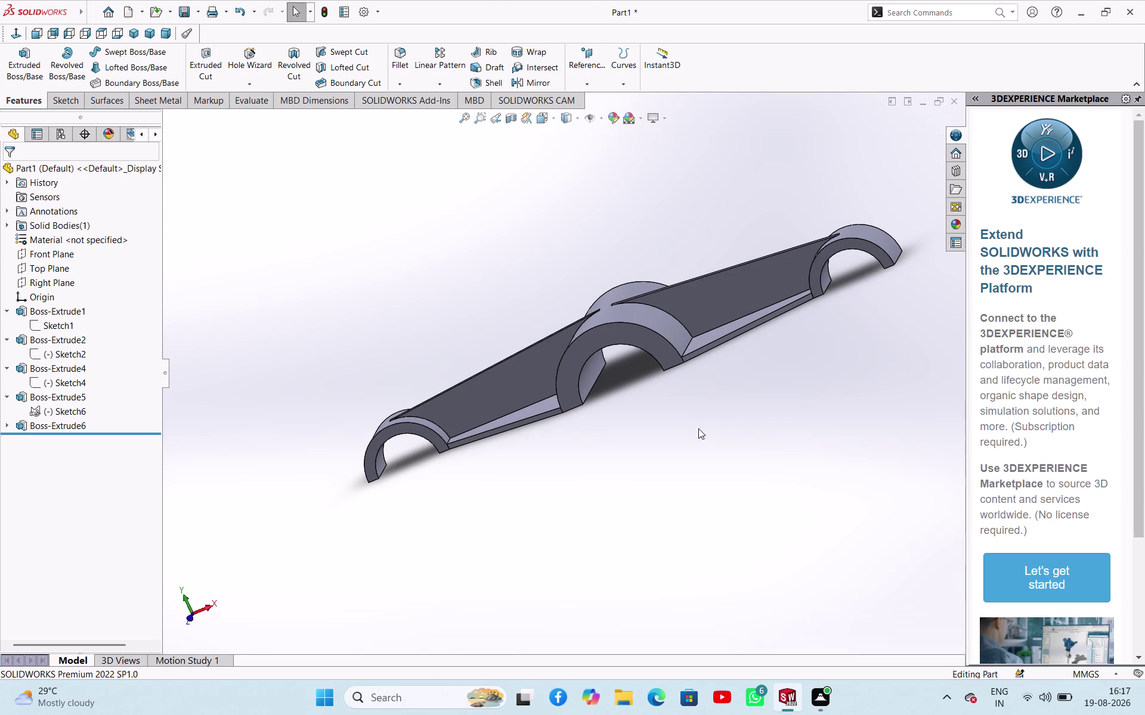
Orbit and zoom to inspect the arched-hub rod model, then bring up Save As.
scroll(down, 3)
scroll(up, 3)
middle_drag(710, 393, 739, 400)
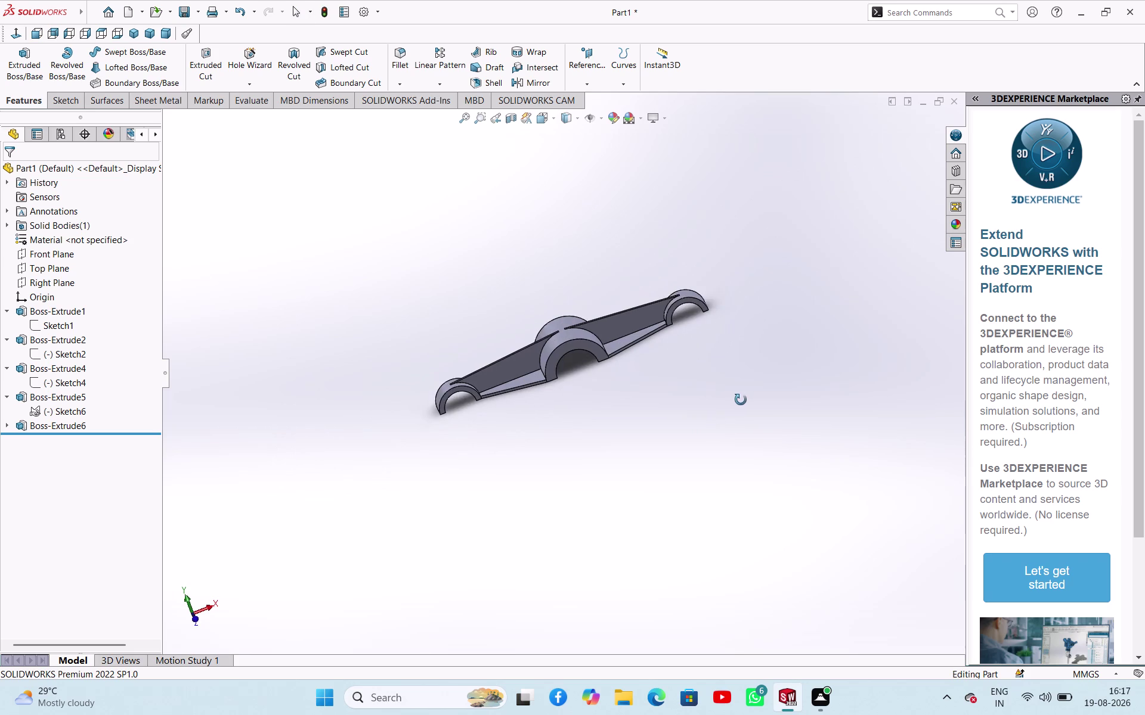
middle_drag(739, 400, 744, 434)
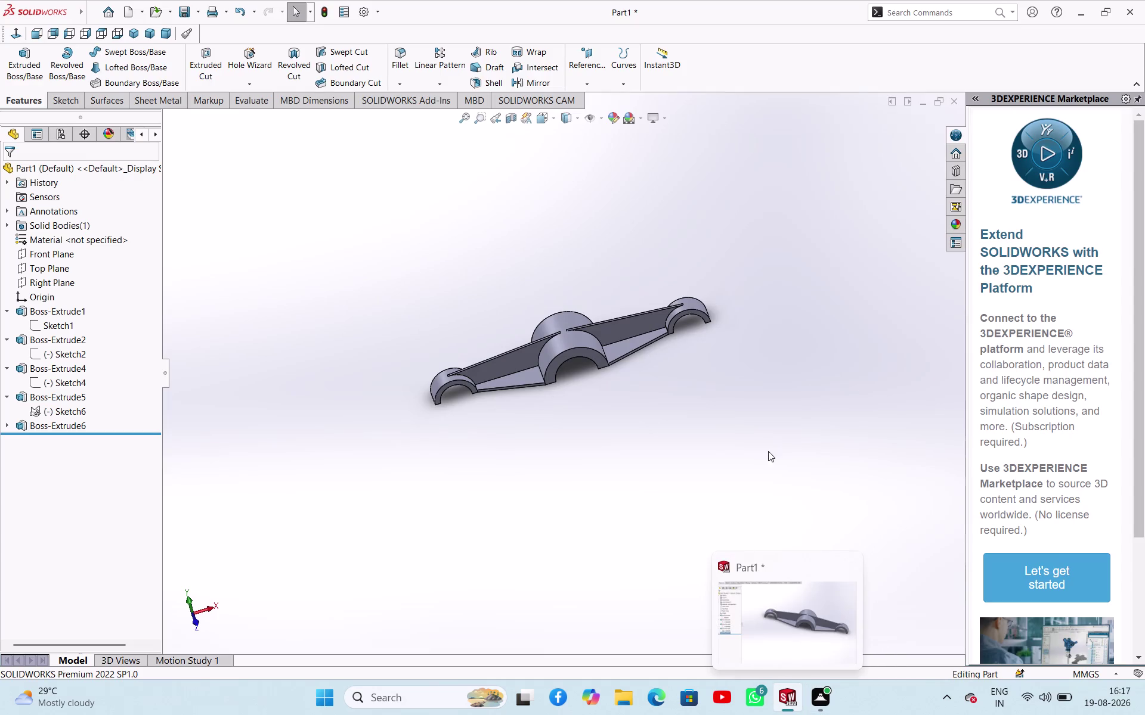
key(ctrl+s)
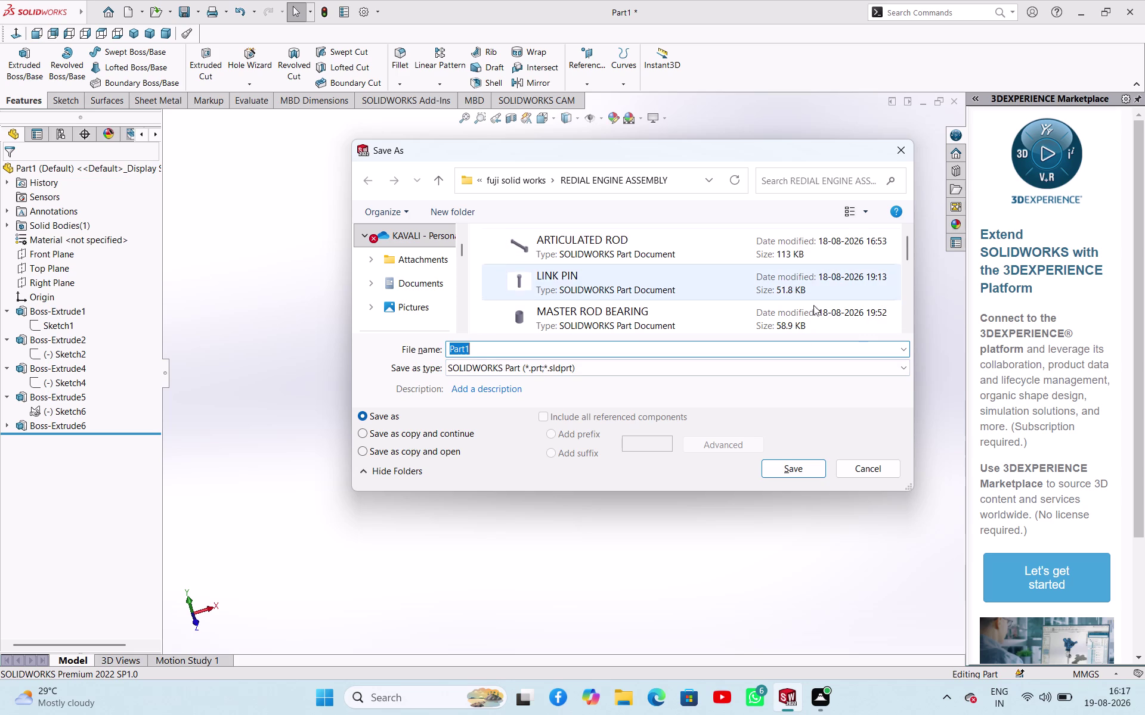
Navigate to the 19-08 folder under fuji solid works.
click(440, 183)
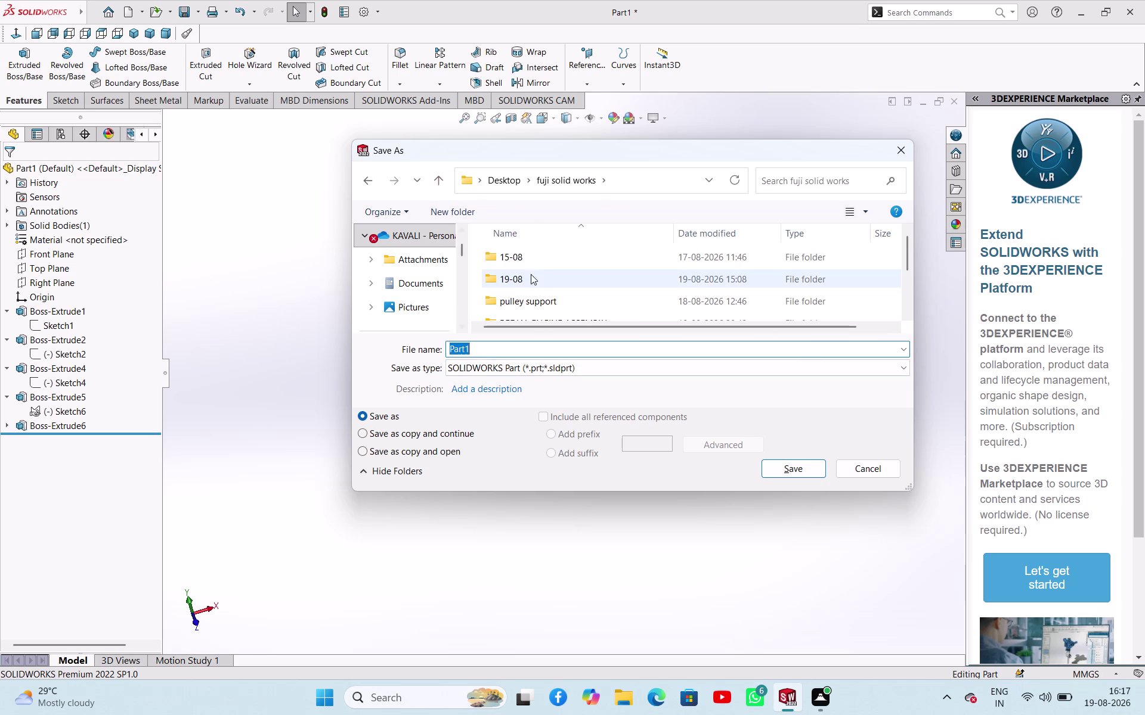
scroll(down, 3)
scroll(up, 3)
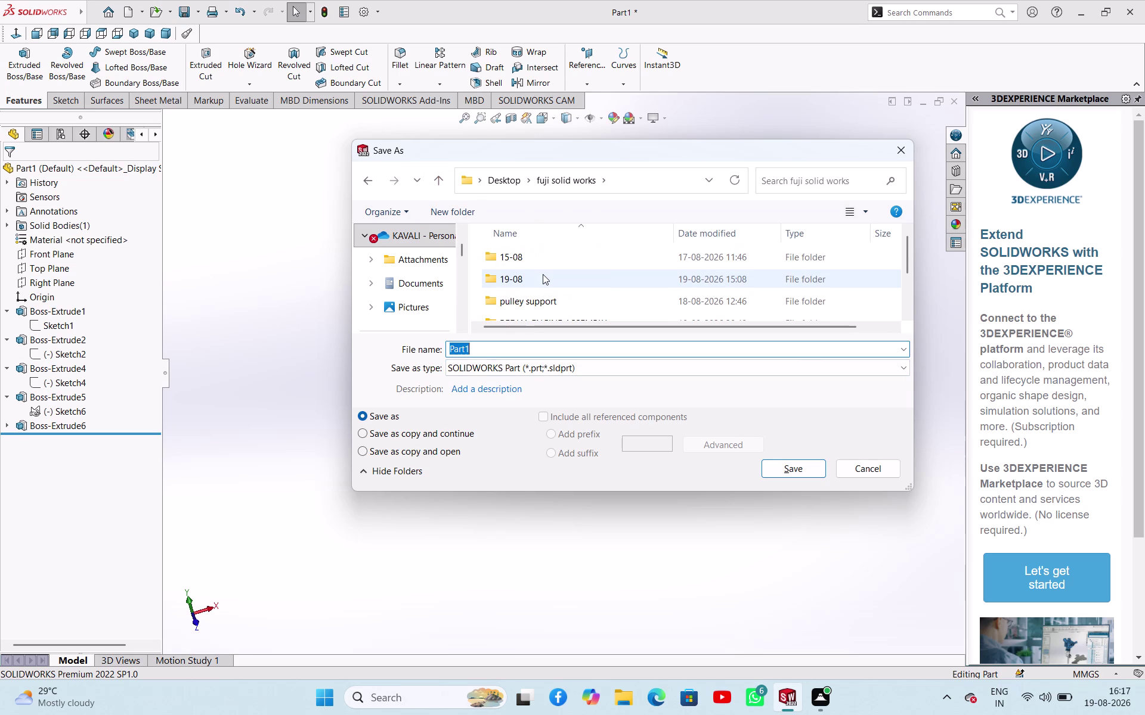
double_click(543, 274)
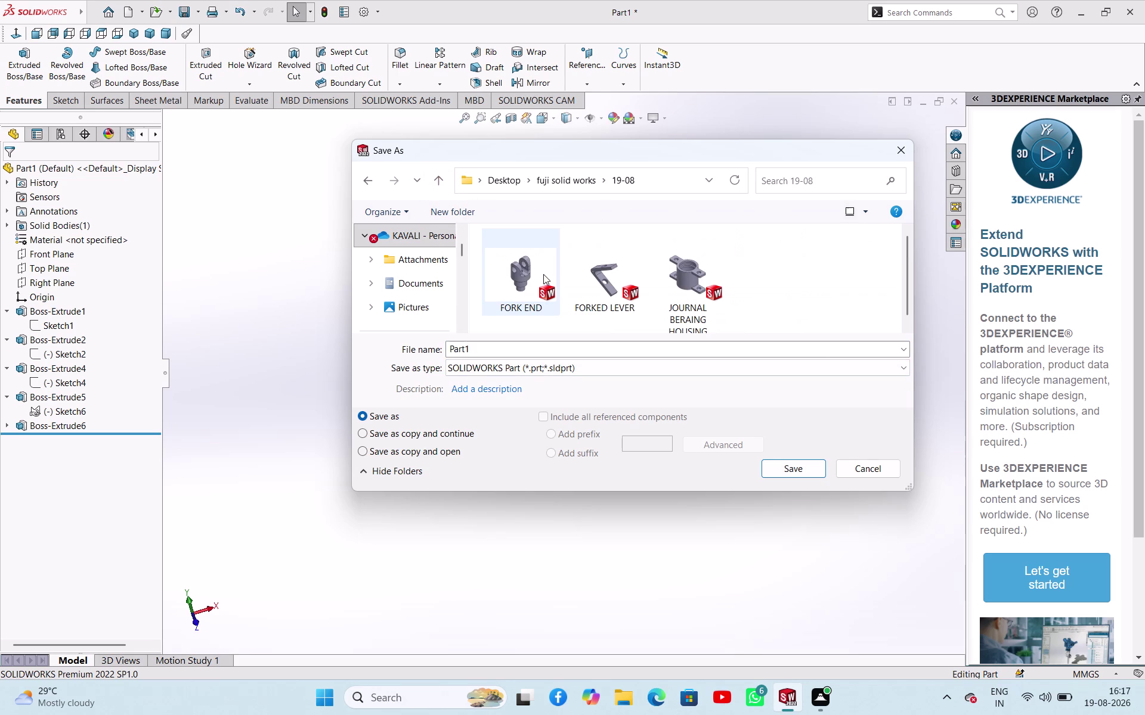
scroll(down, 3)
scroll(up, 3)
scroll(down, 3)
scroll(up, 3)
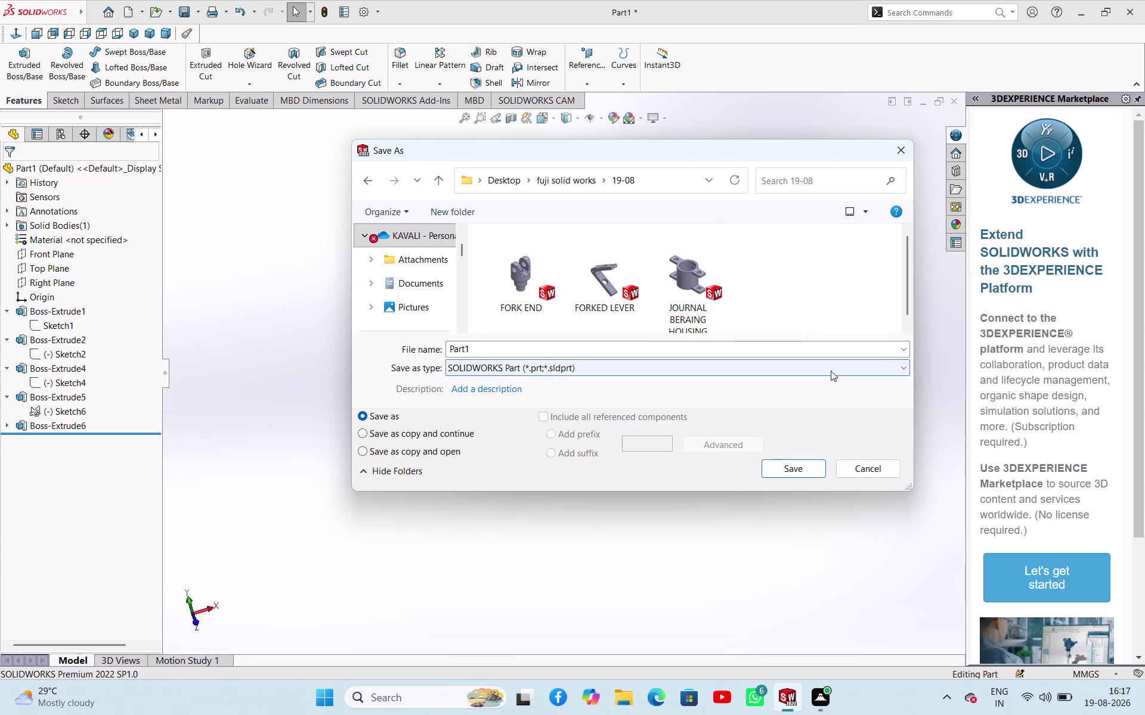
click(831, 371)
click(938, 378)
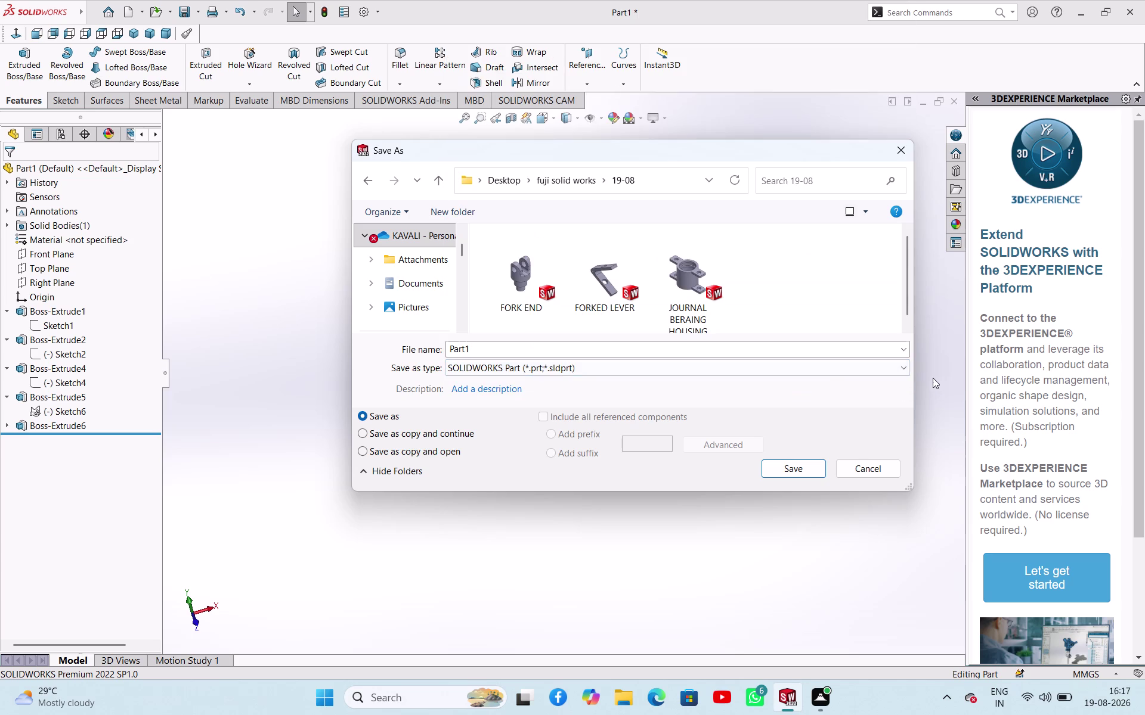
Save the part with the file name 'connecting rod'.
double_click(657, 351)
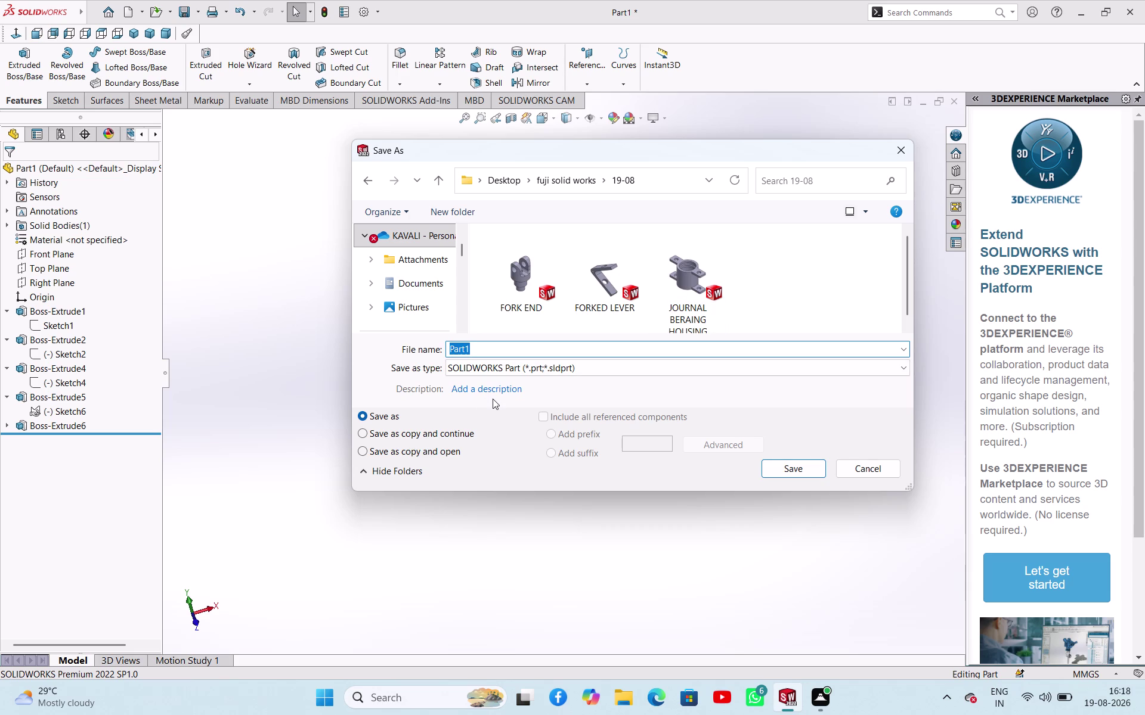
text(conn)
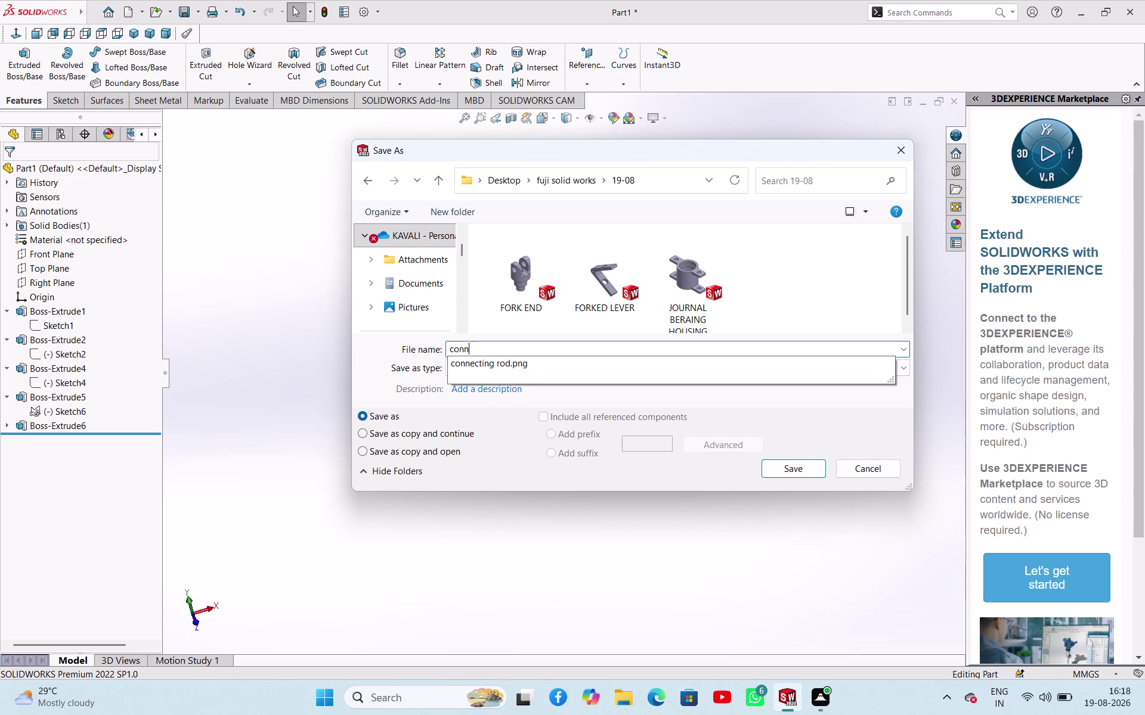
text(ecti)
text(ng ro)
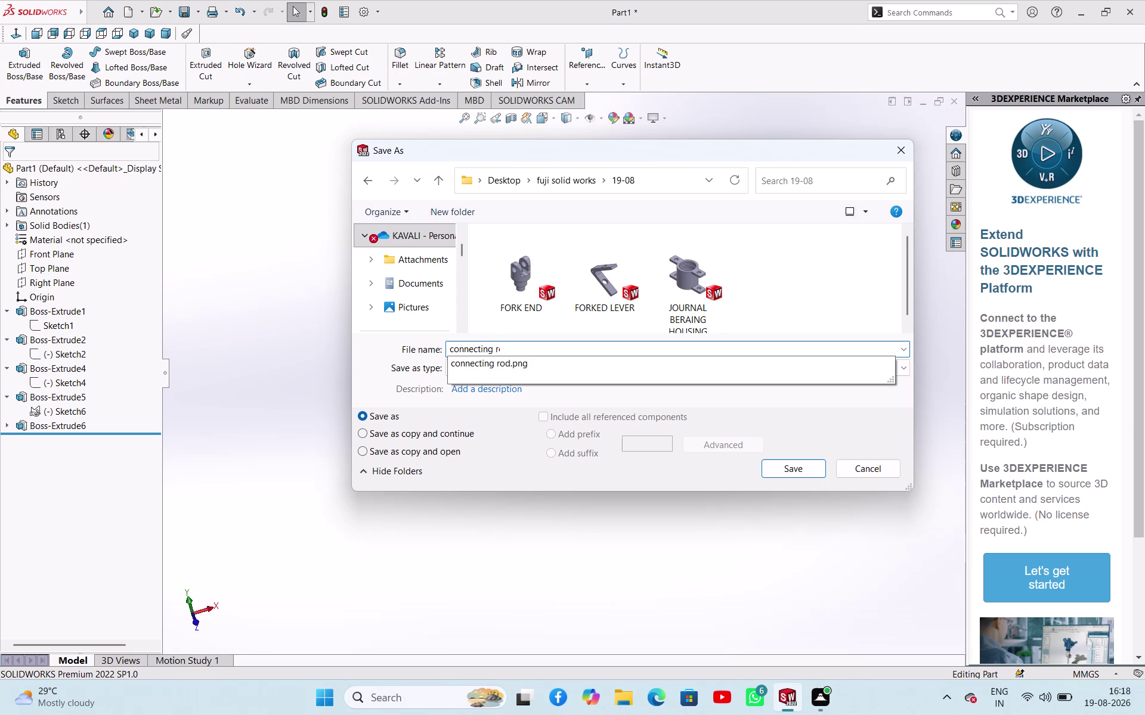
text(d)
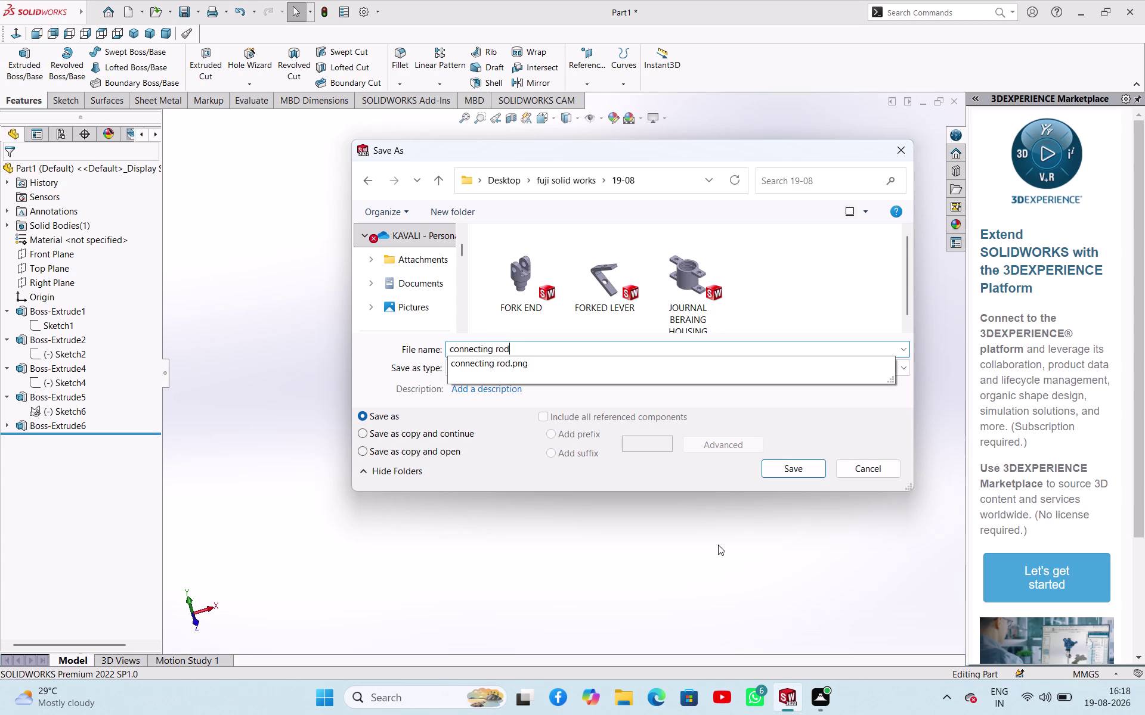
click(792, 463)
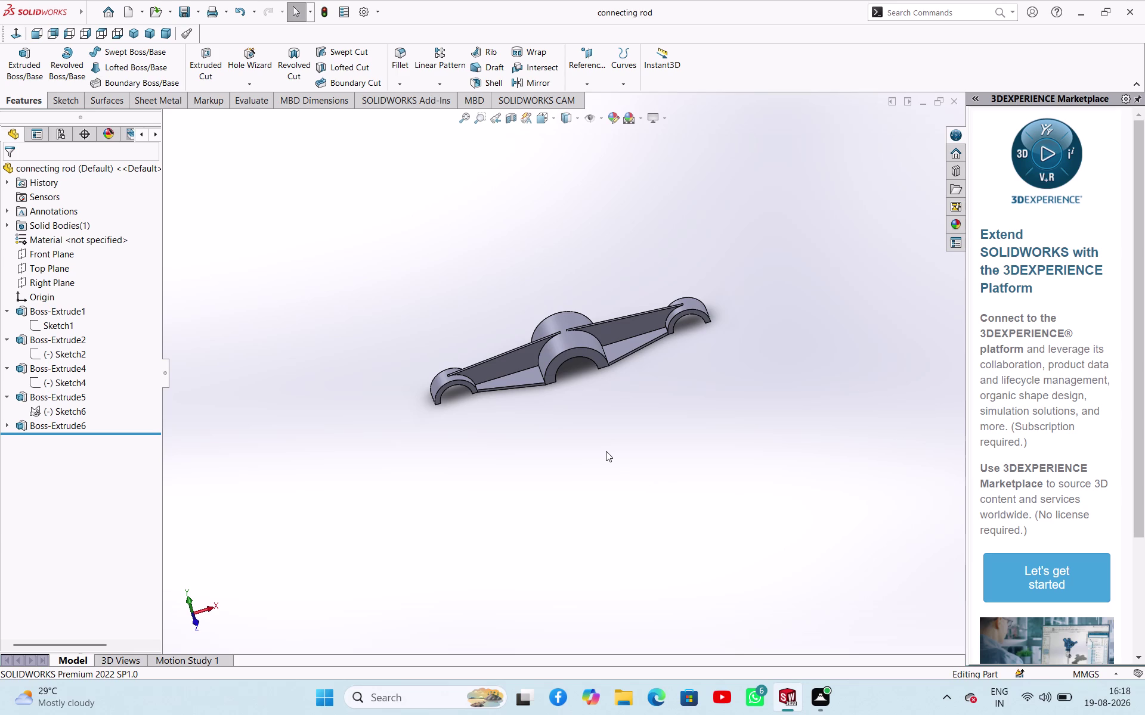
Create a new Drawing document (Draw1) from the New SOLIDWORKS Document dialog.
key(ctrl+s)
key(ctrl+n)
click(588, 306)
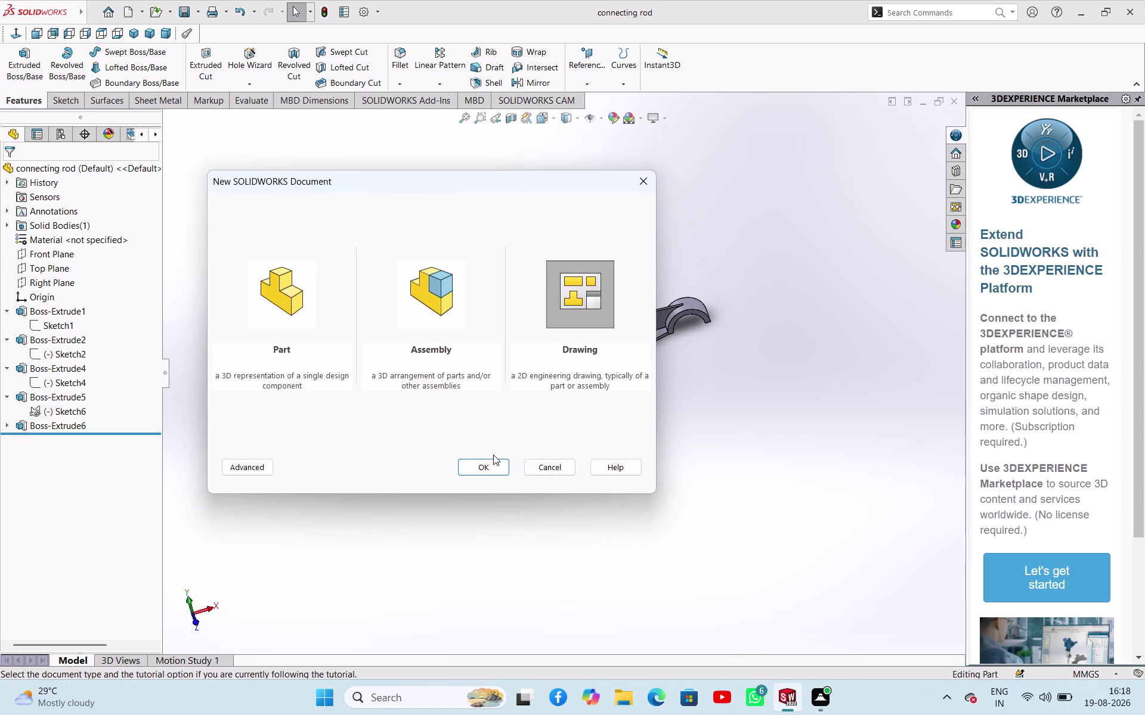
click(486, 469)
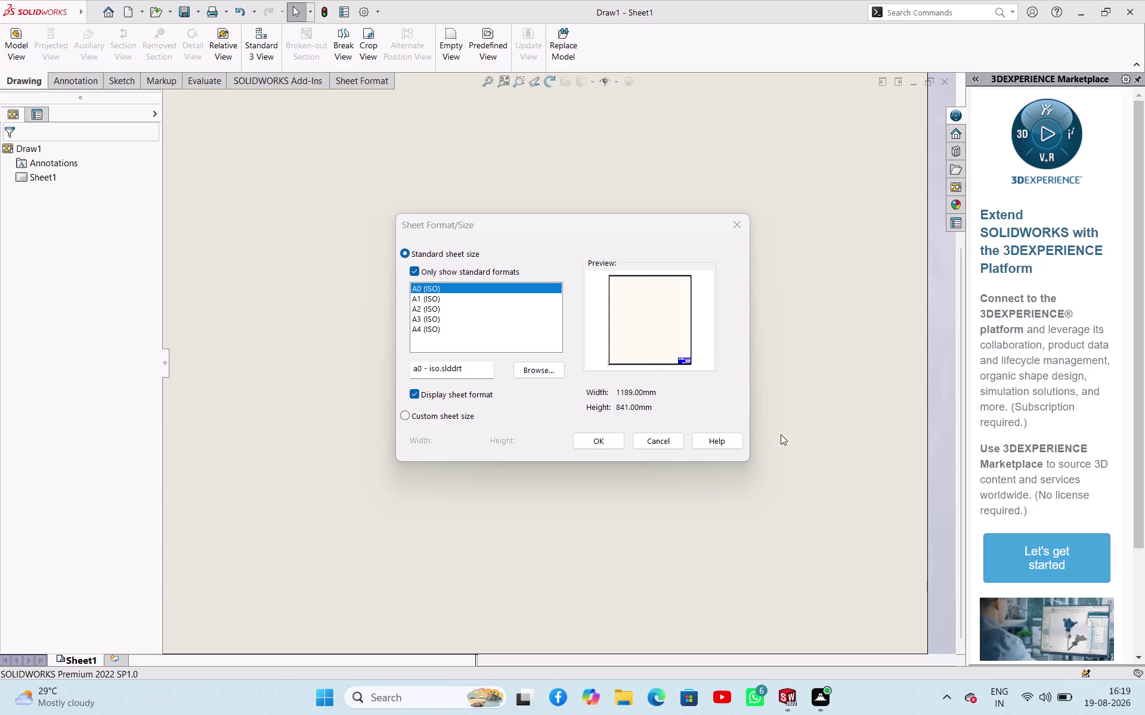
Give Draw1 an A3 (ISO) sheet and browse for the model view part.
click(486, 318)
click(591, 438)
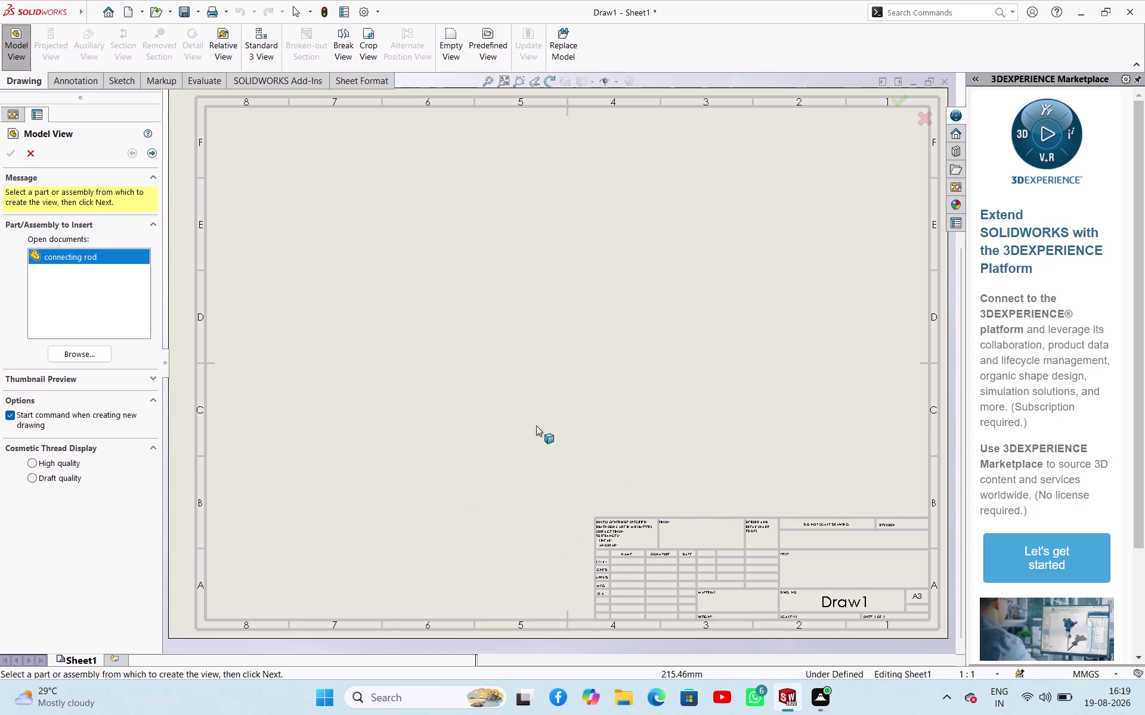
click(84, 356)
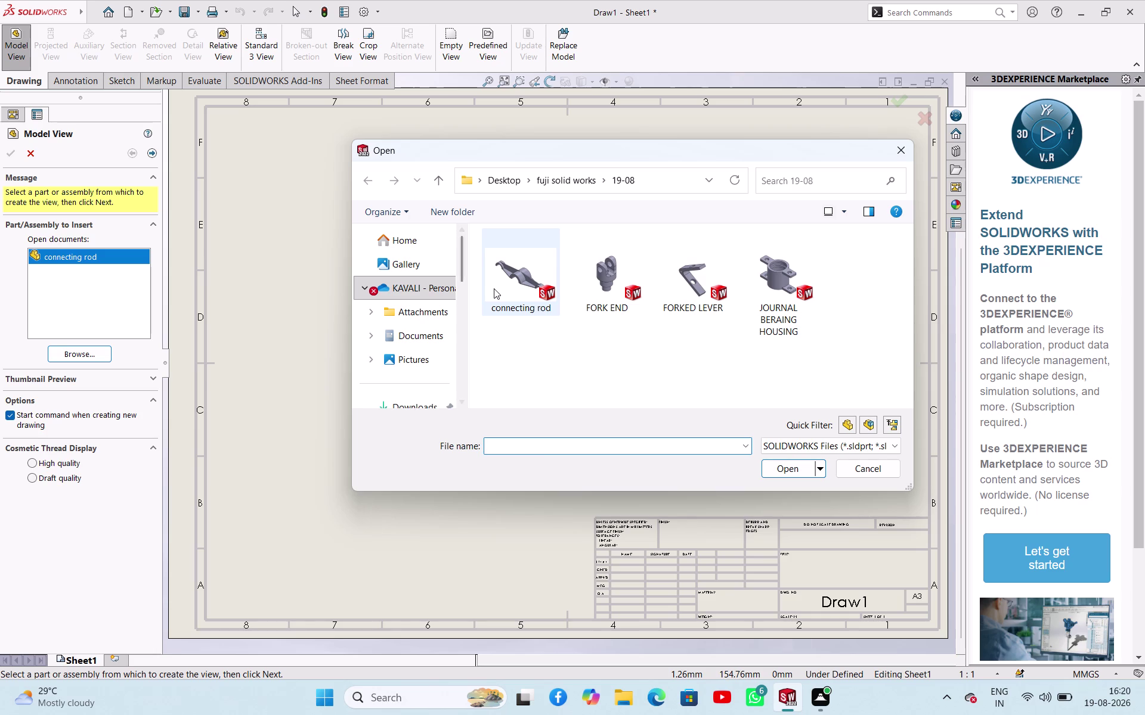
Load the connecting rod part for the model view with Isometric orientation.
click(494, 288)
click(790, 468)
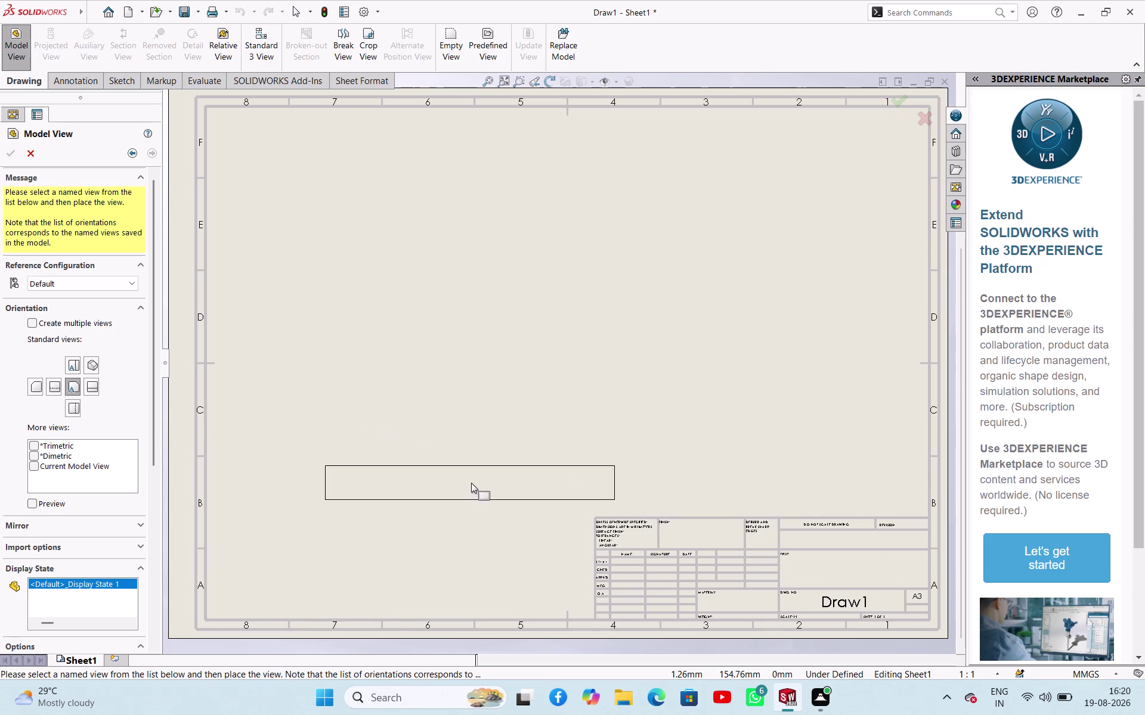
click(87, 364)
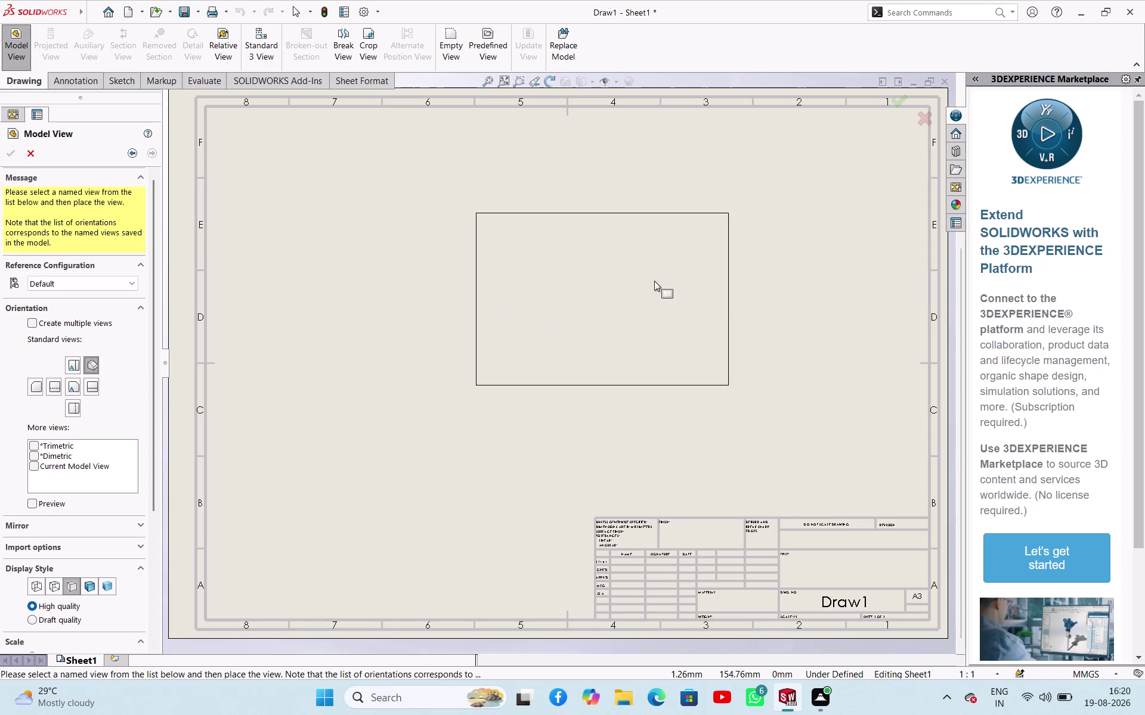
Drop the isometric view in the sheet's upper right and list custom scale ratios.
click(776, 243)
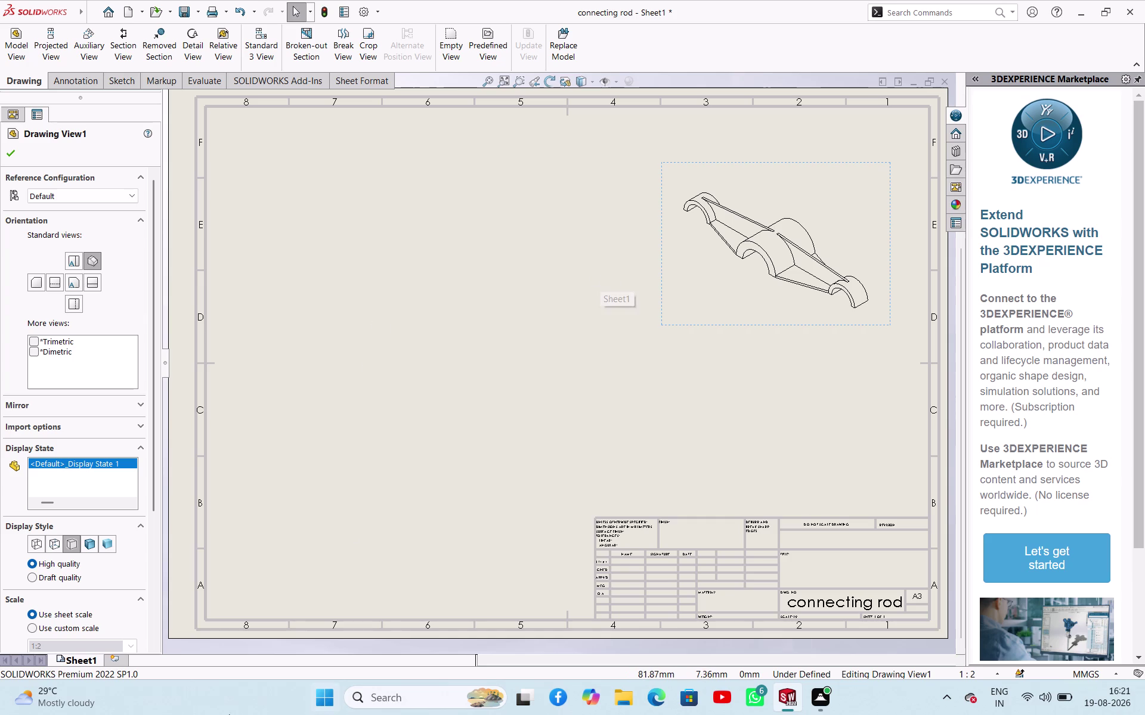
click(82, 624)
click(132, 644)
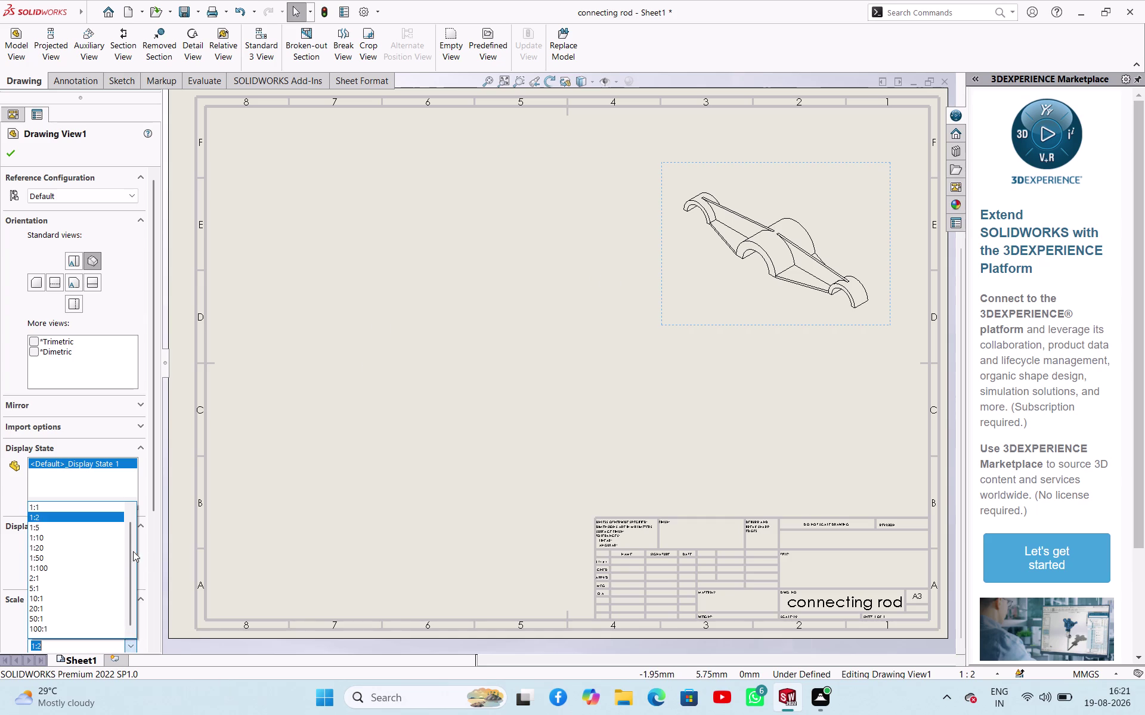
Set the isometric view to a 1:1 scale and reposition the enlarged view.
click(84, 503)
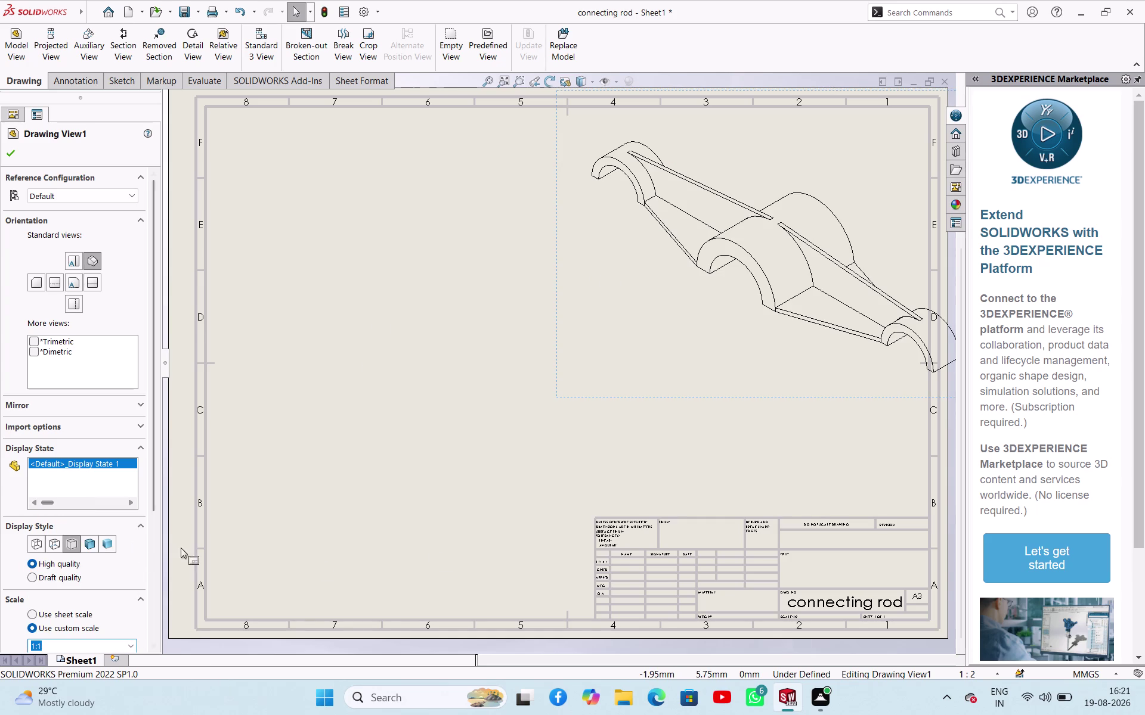
drag(553, 396, 541, 395)
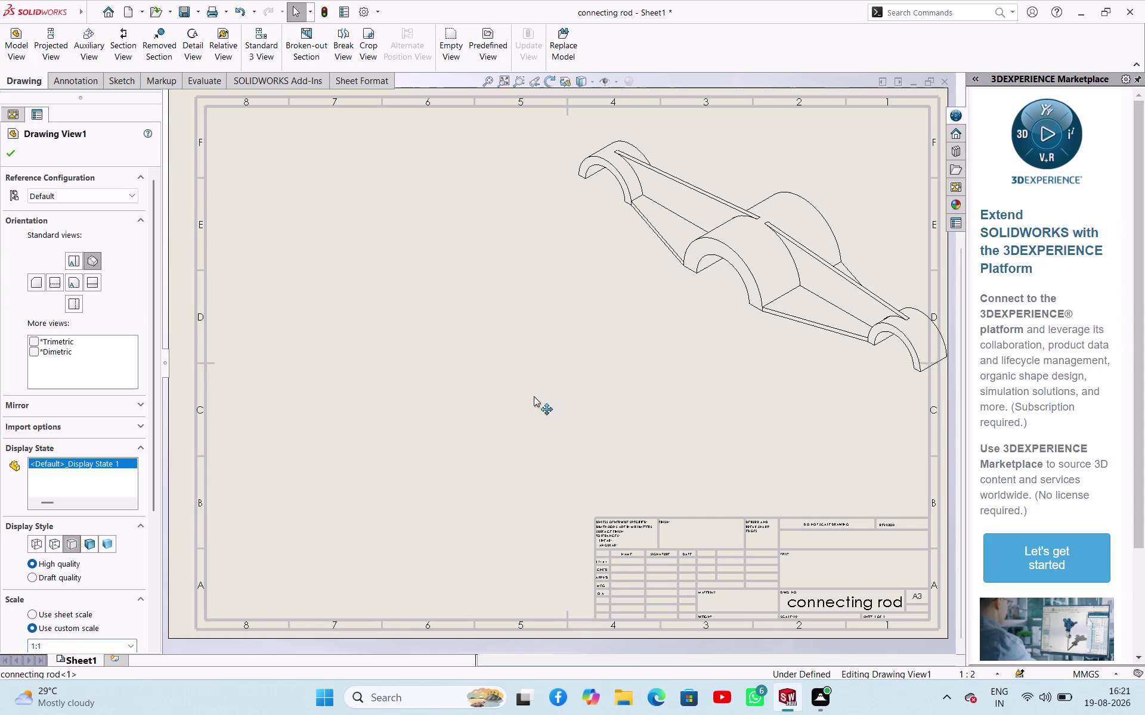
drag(542, 395, 496, 381)
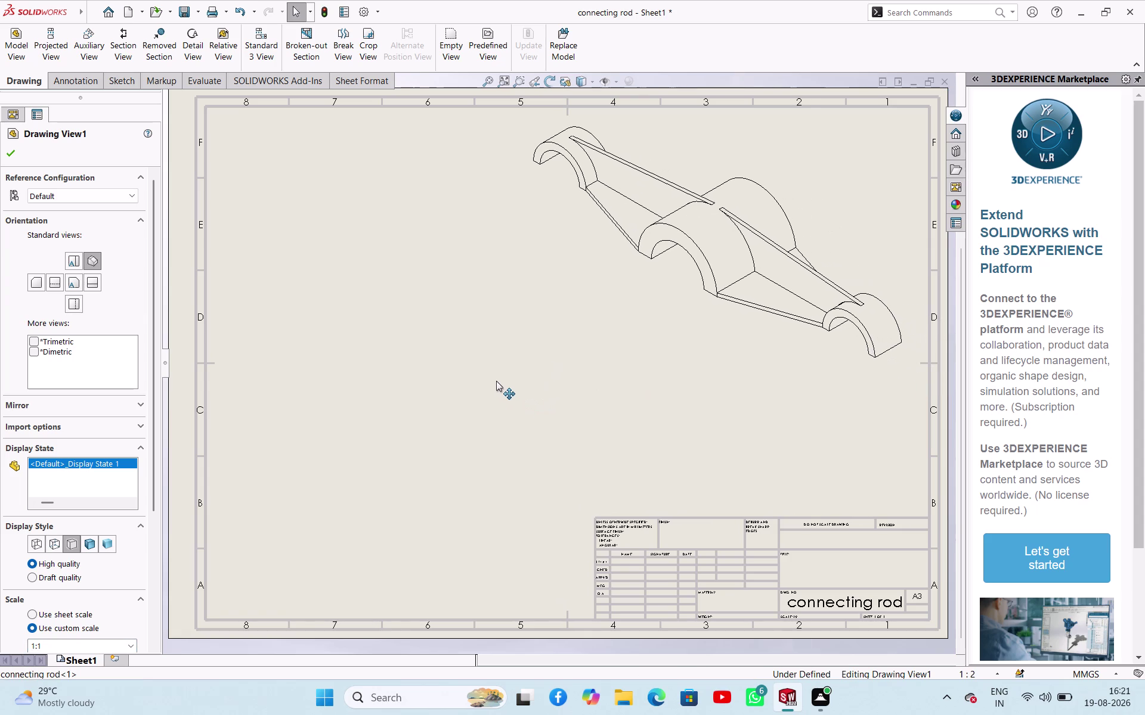
drag(496, 381, 497, 381)
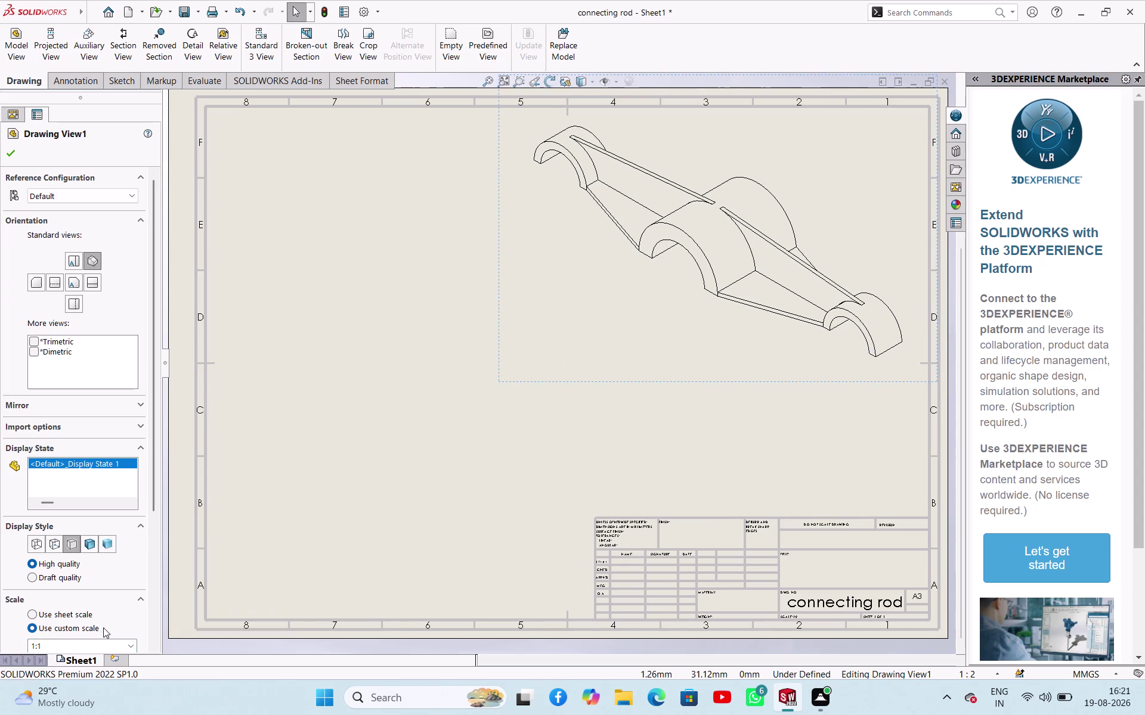
Give the isometric view the 1:2 sheet scale and shading, placed upper right.
click(88, 611)
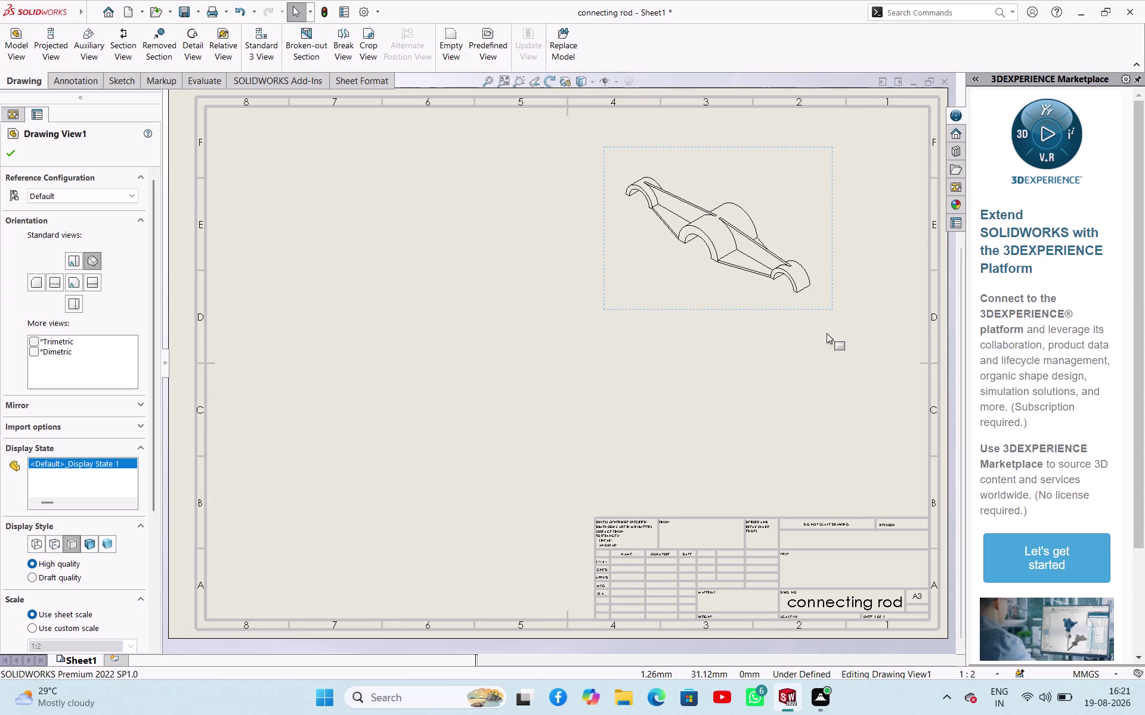
drag(827, 310, 872, 328)
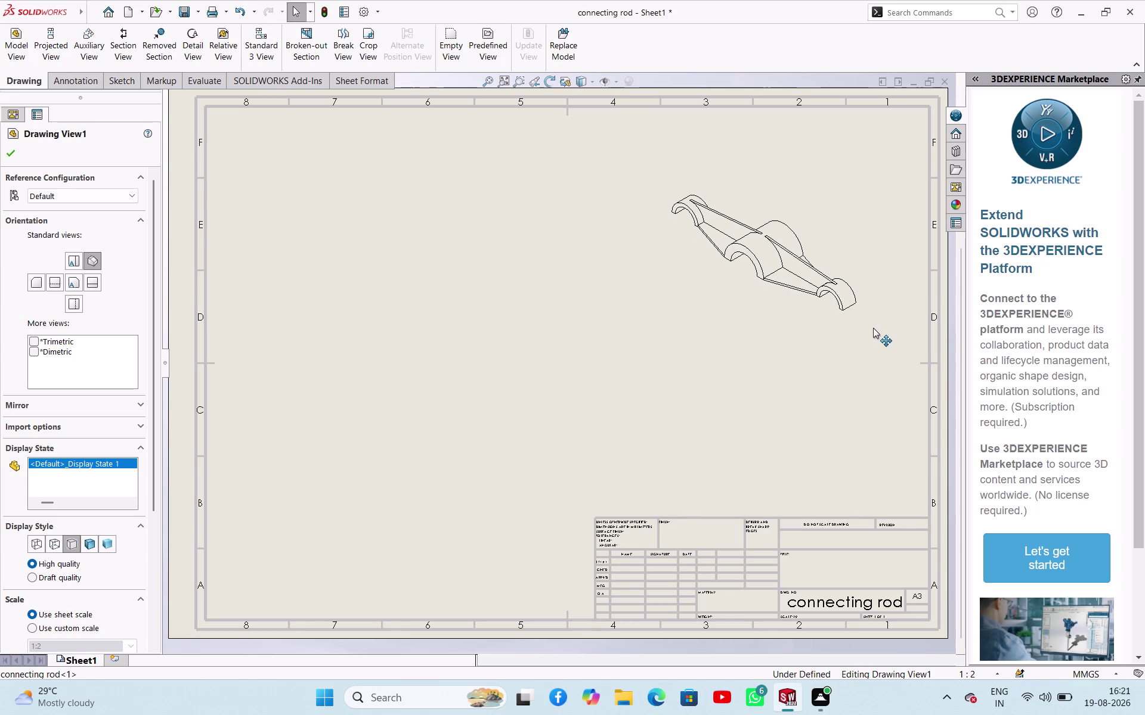
drag(872, 328, 885, 326)
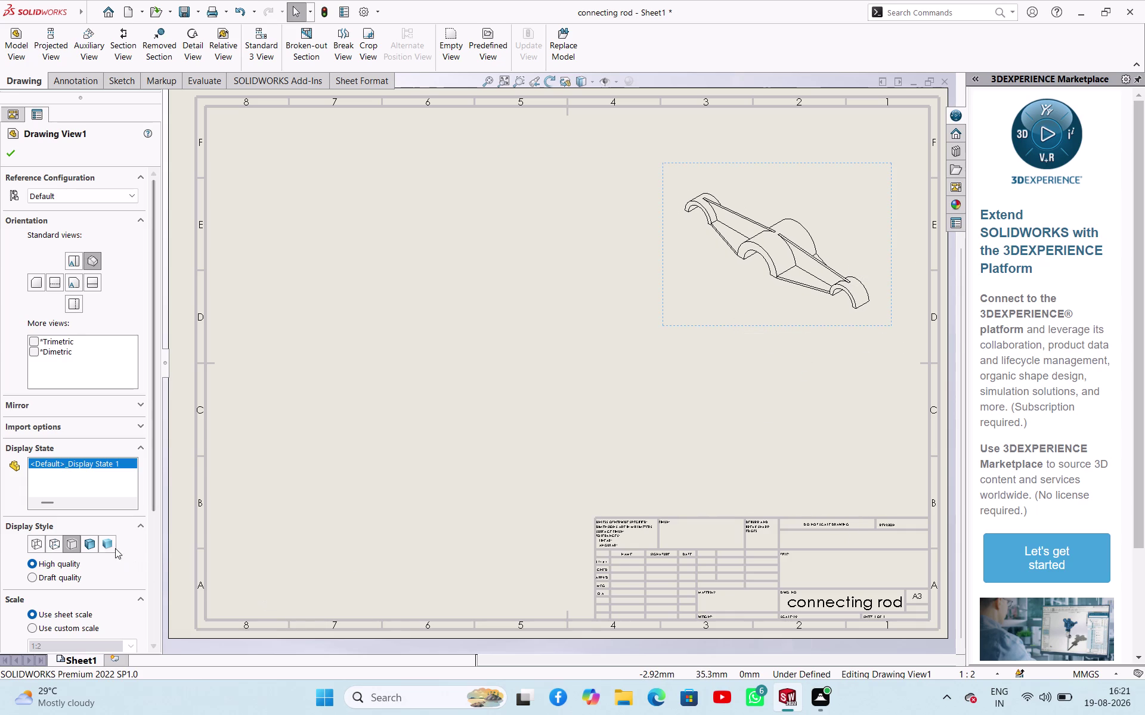
click(88, 540)
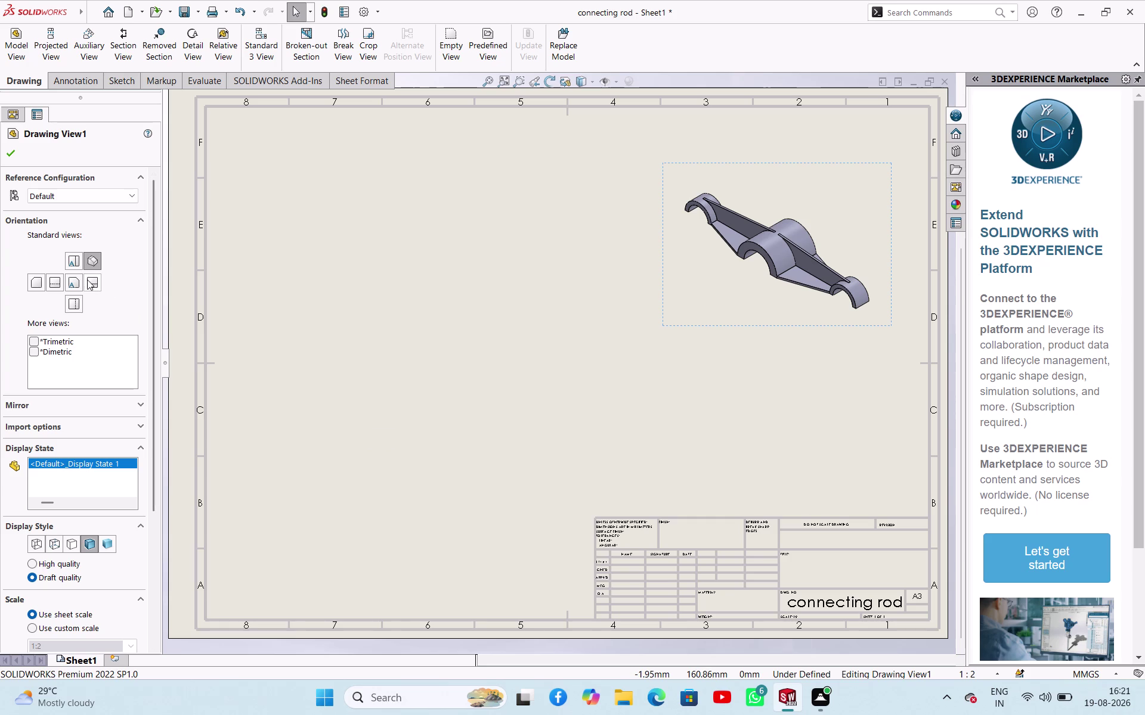
click(14, 155)
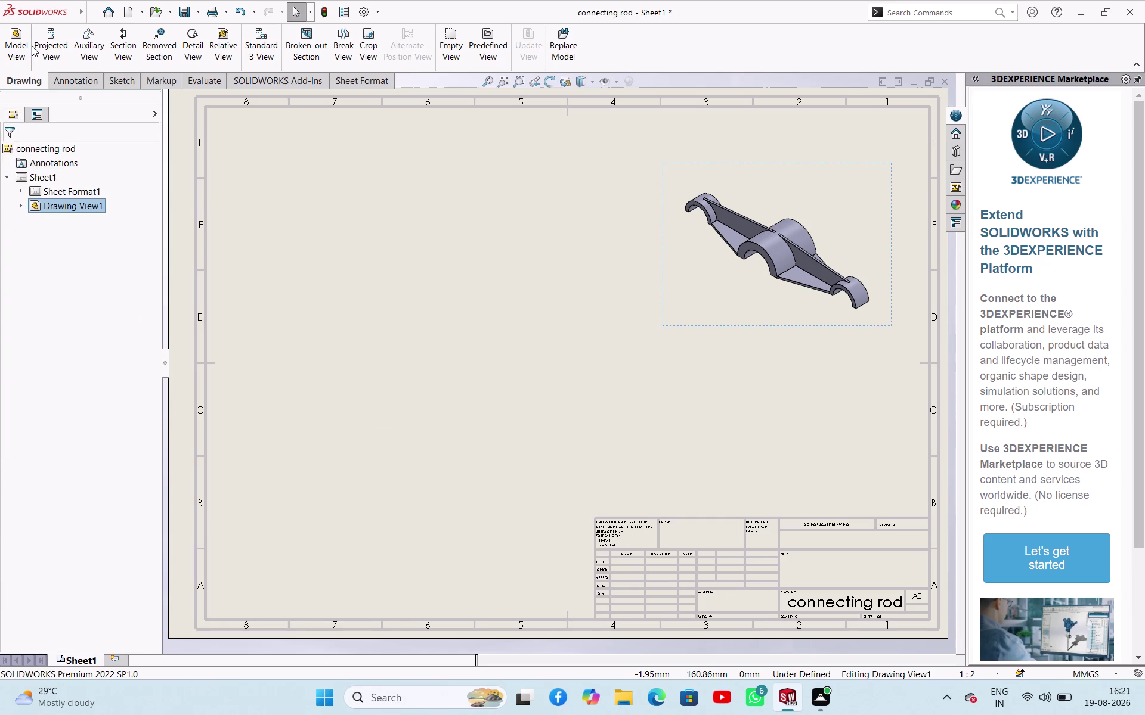
click(21, 44)
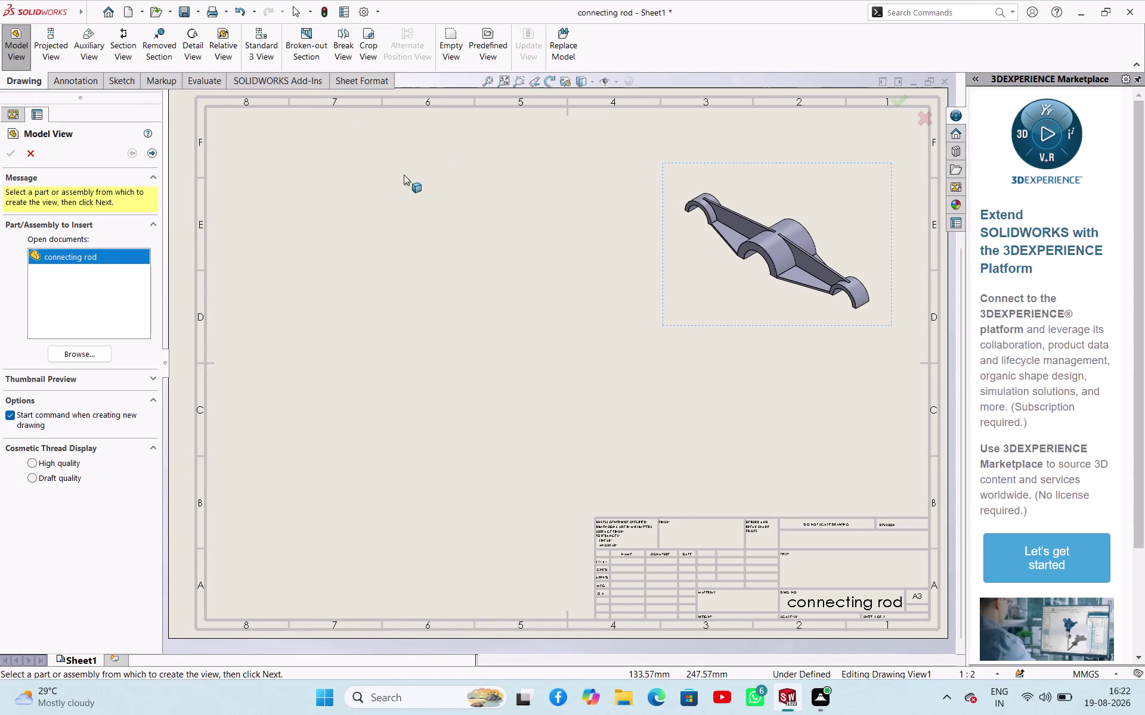
Load connecting rod for a new model view with Front orientation.
click(70, 355)
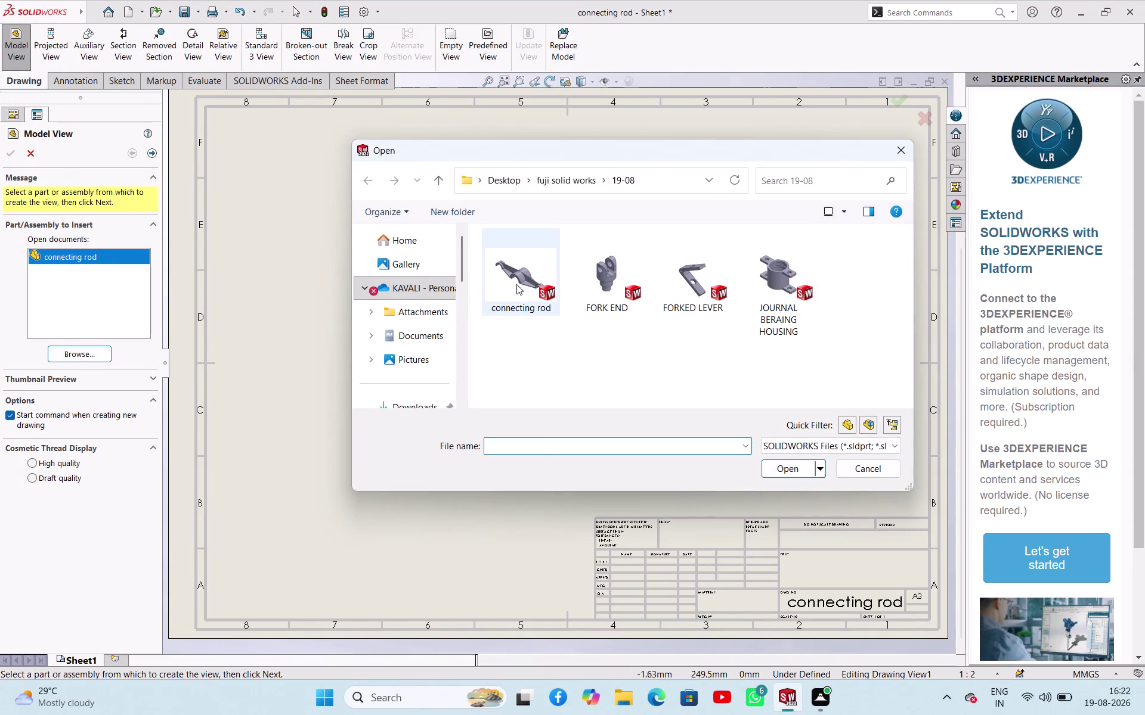
click(516, 284)
click(786, 464)
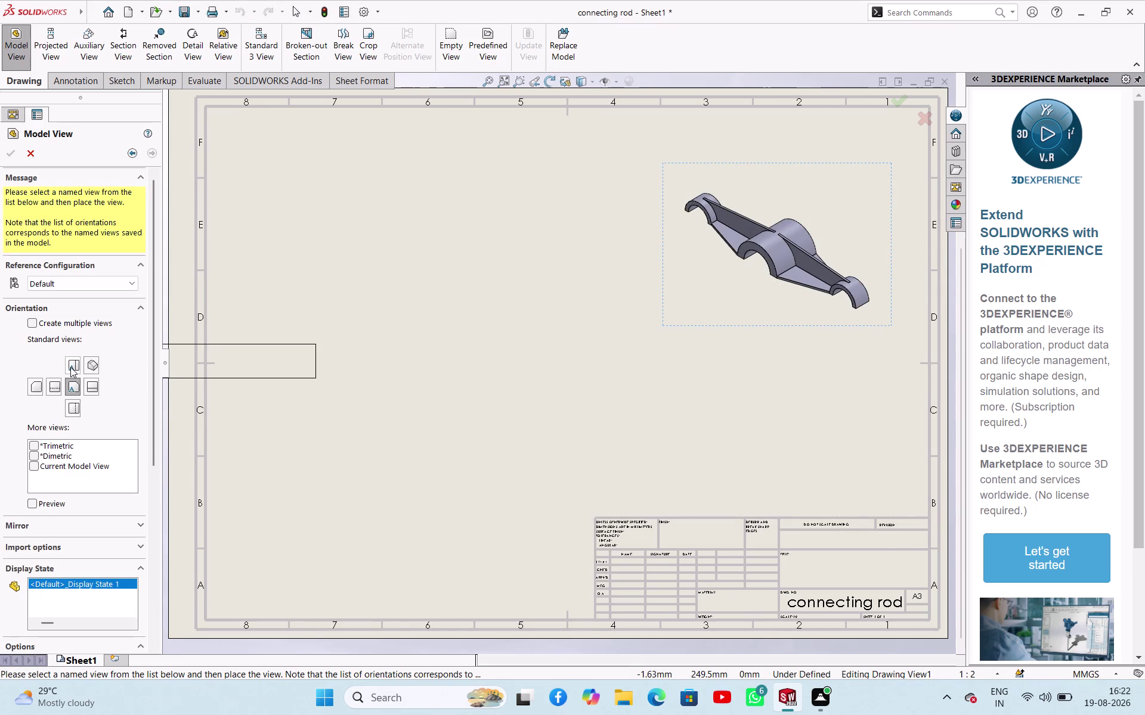
click(69, 390)
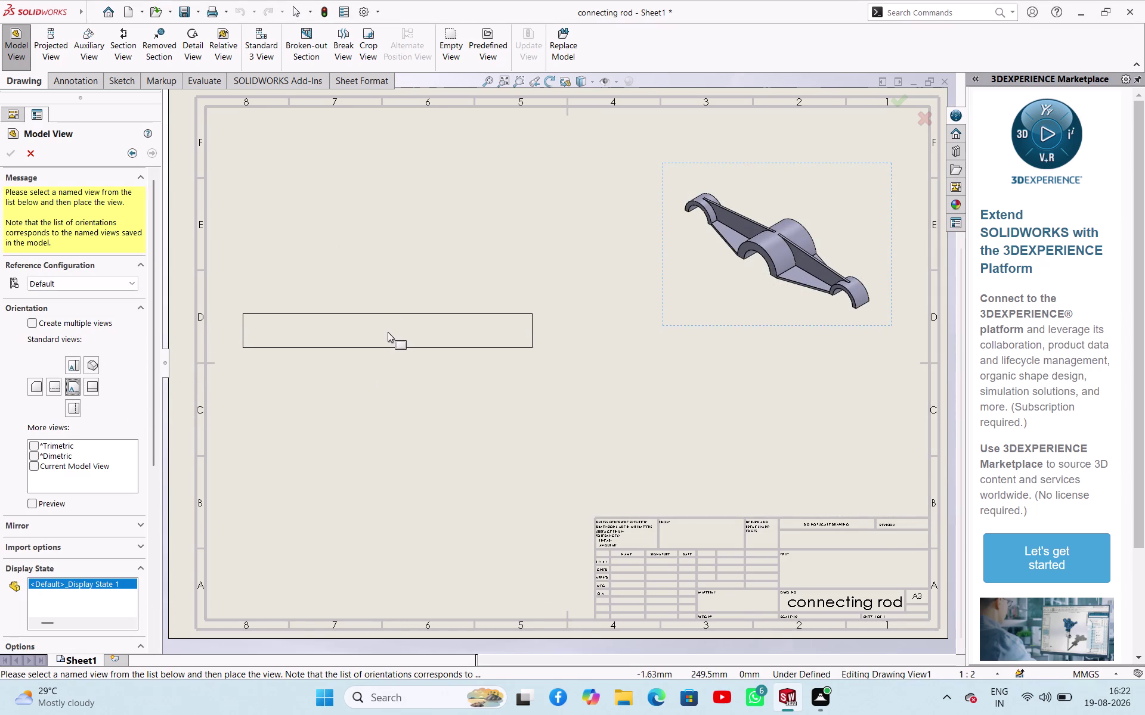
Place the front view at middle left with projected views above and below.
click(394, 341)
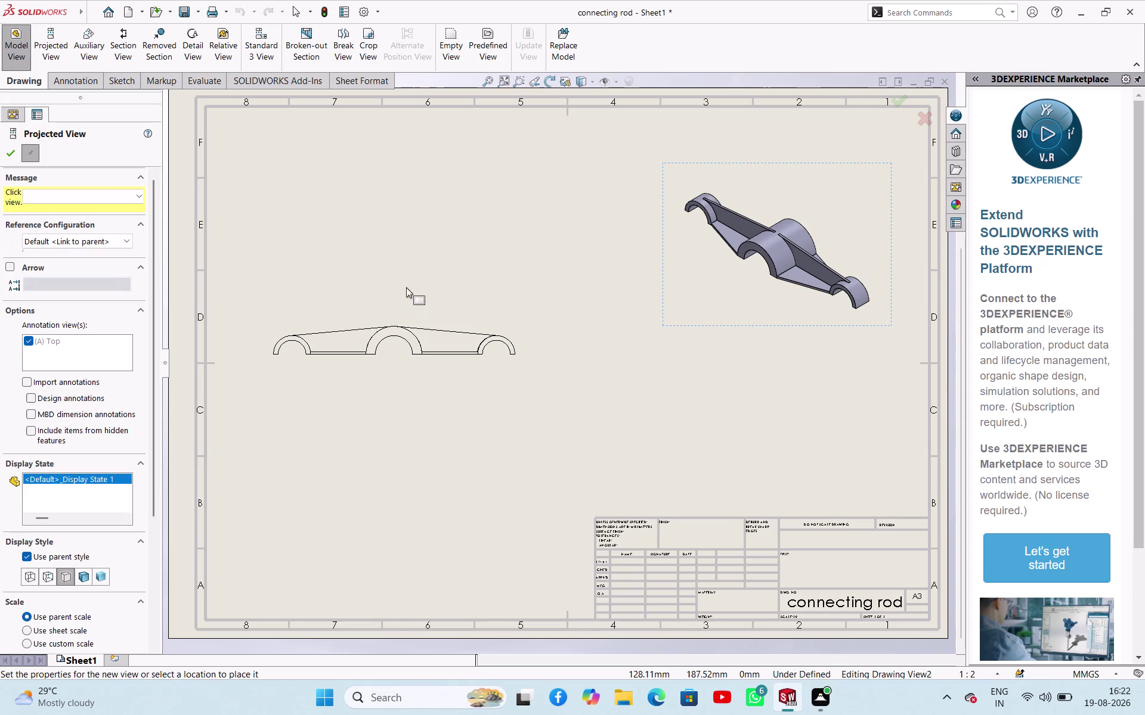
click(396, 193)
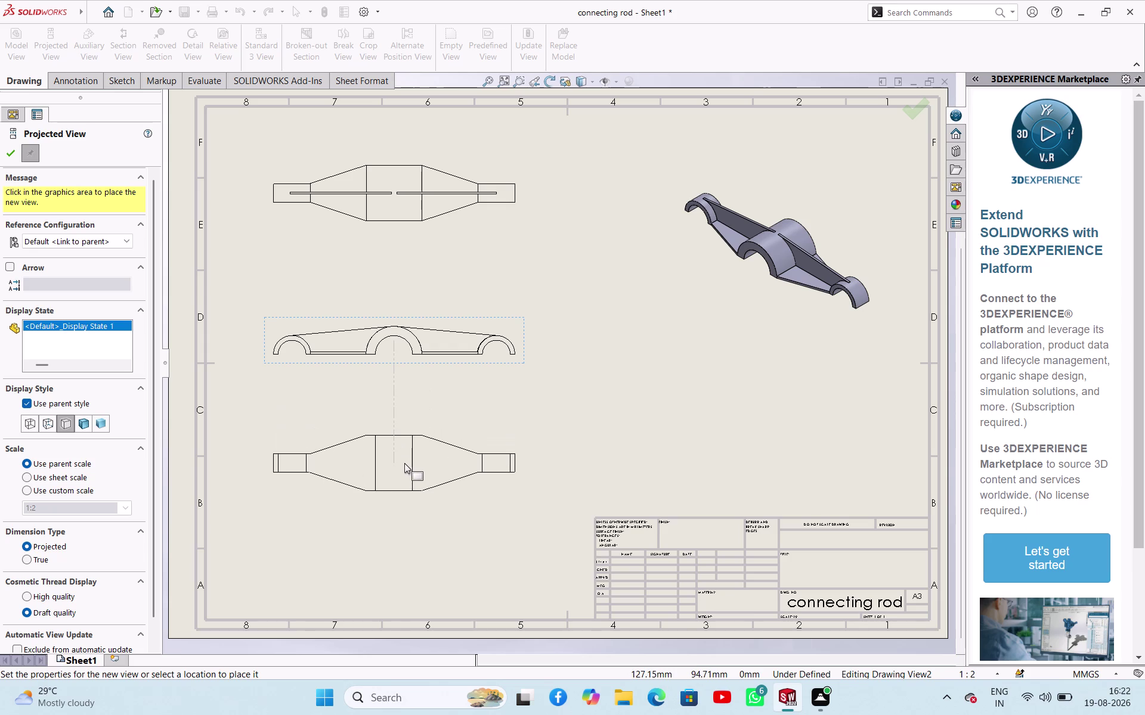
click(401, 465)
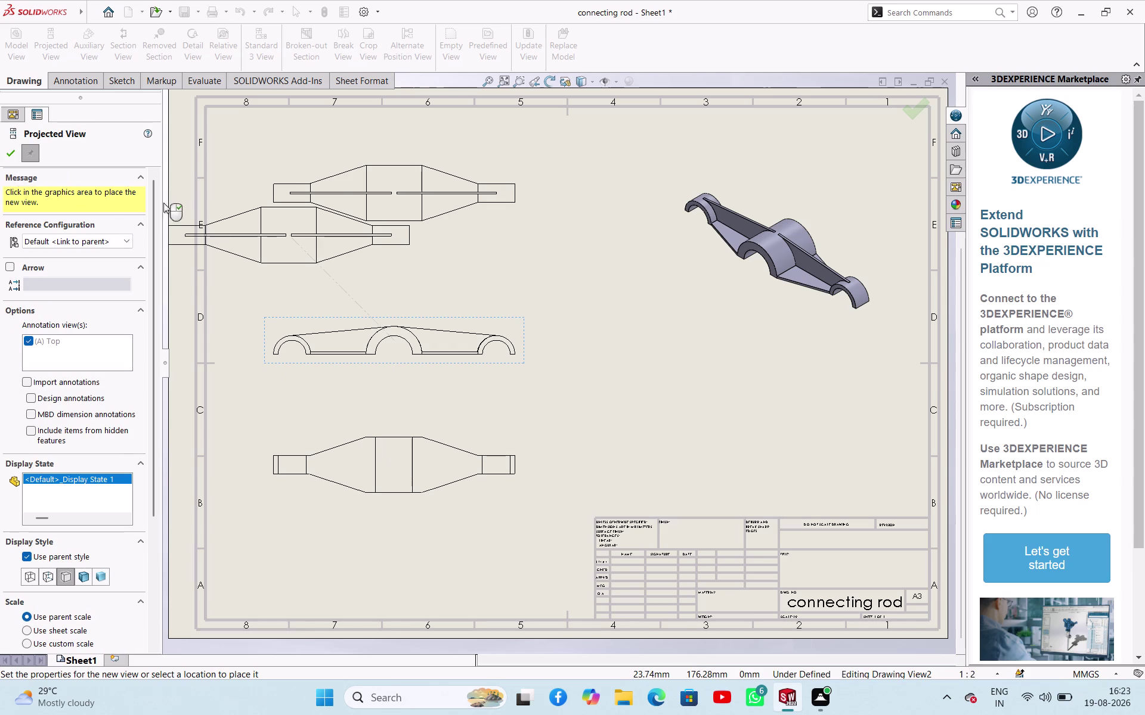
click(10, 149)
click(284, 199)
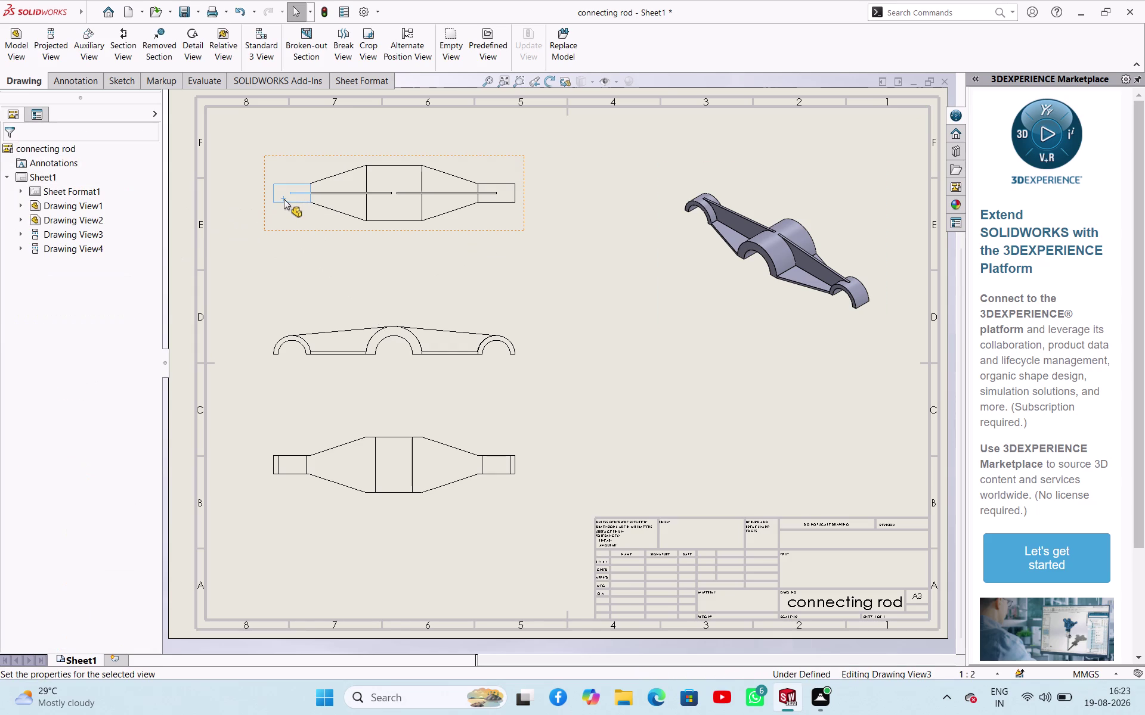
Give the top view the Shaded With Edges display style.
click(82, 537)
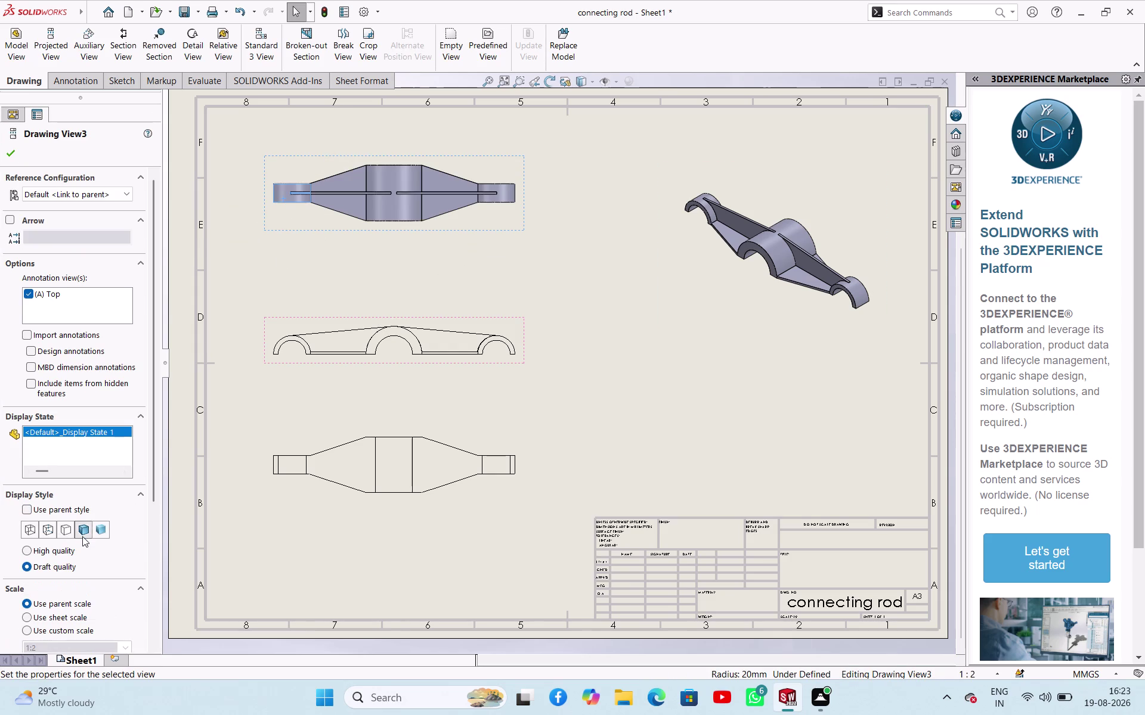
middle_drag(514, 236, 530, 279)
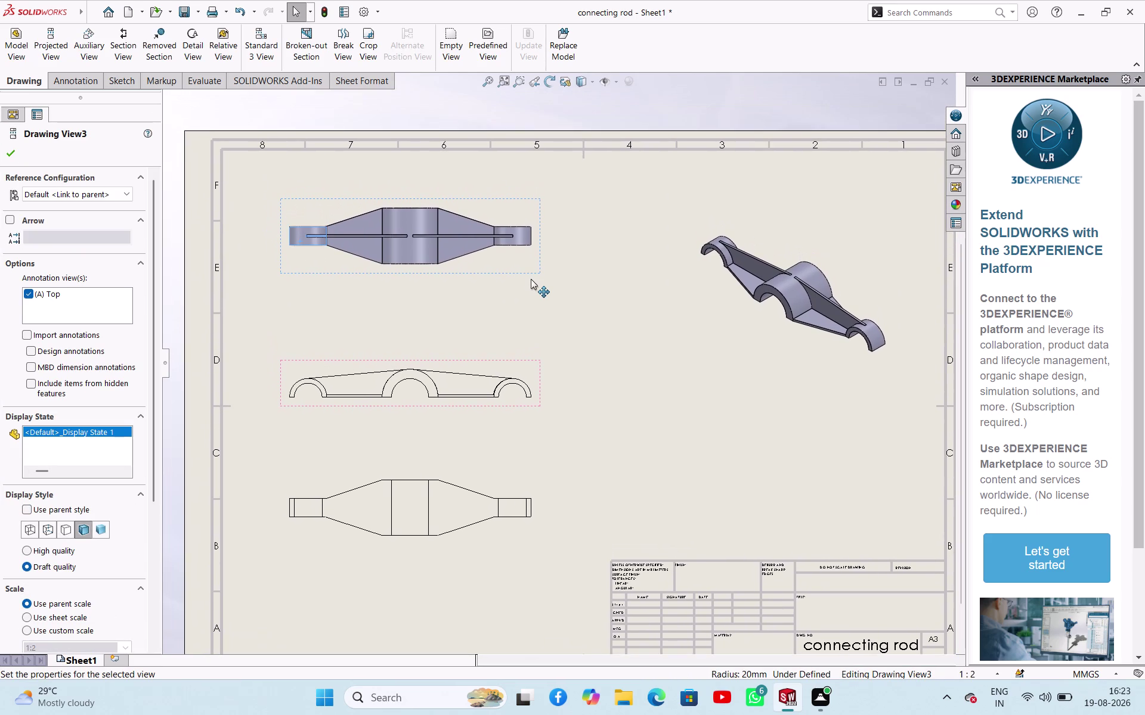
scroll(up, 3)
scroll(down, 3)
Show the bottom view as Hidden Lines Visible, with dashed hidden edges.
click(417, 546)
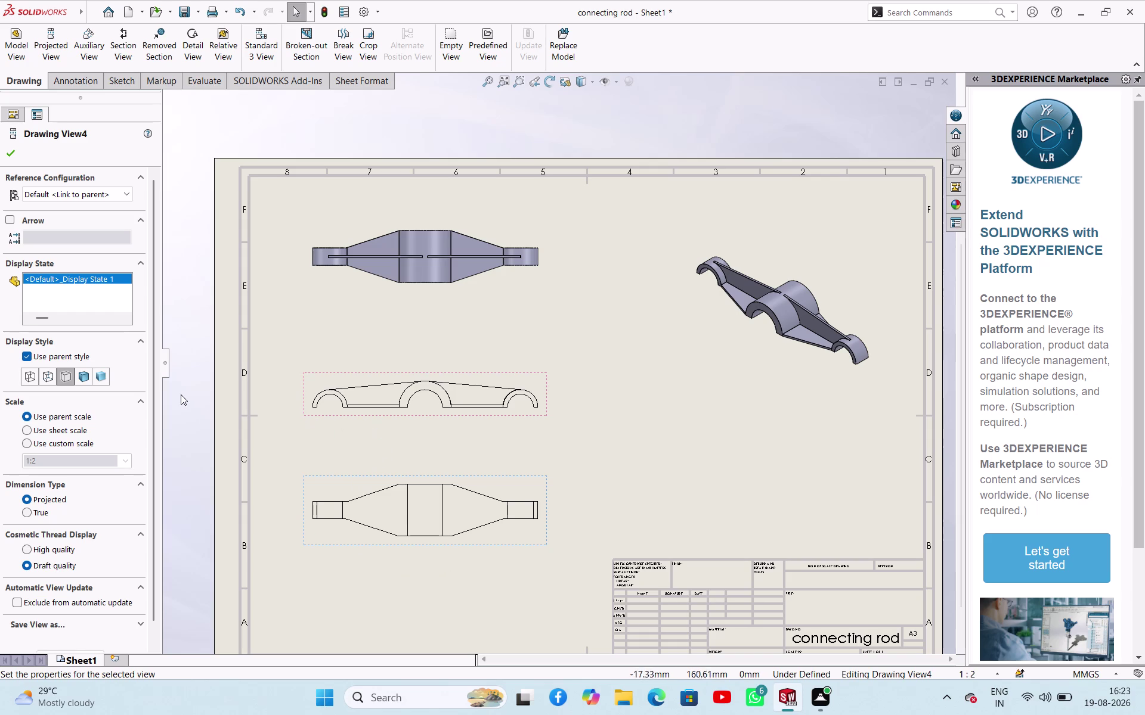
click(86, 377)
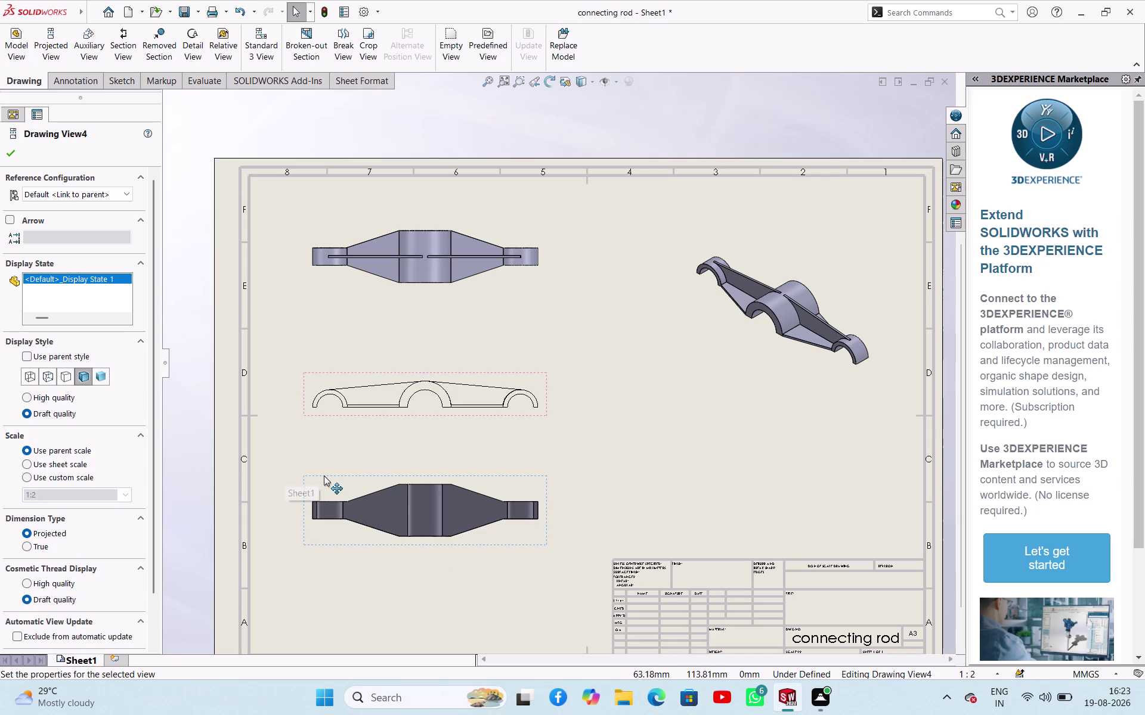
scroll(up, 3)
scroll(down, 3)
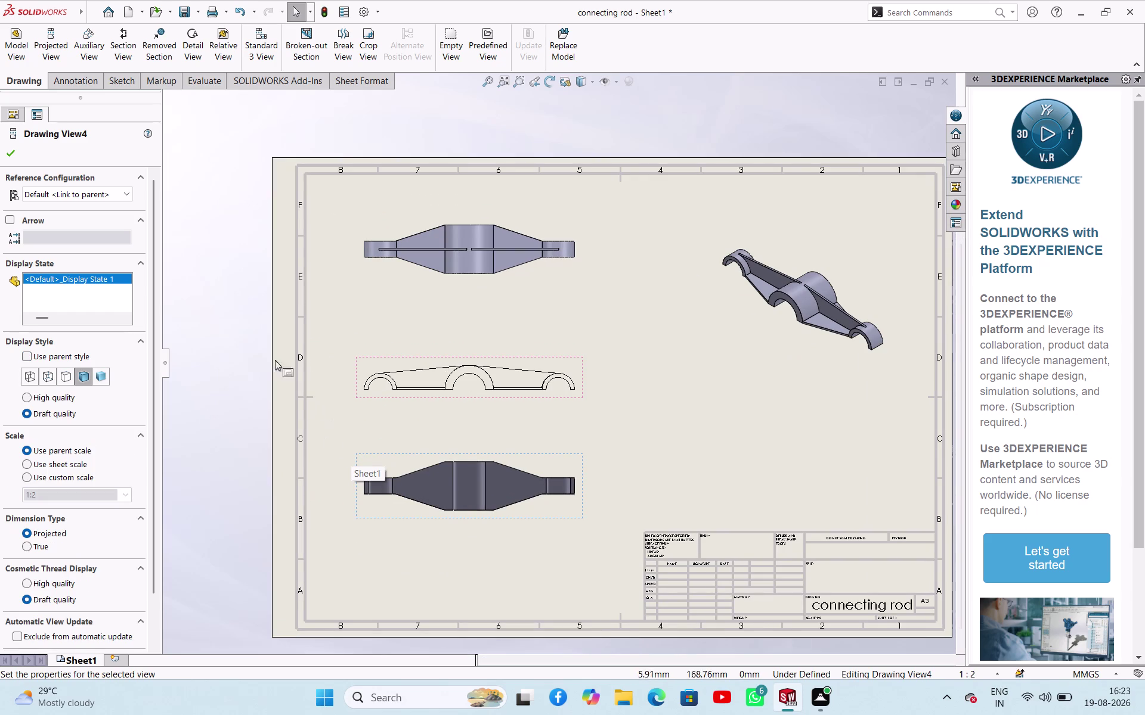
click(43, 381)
click(363, 277)
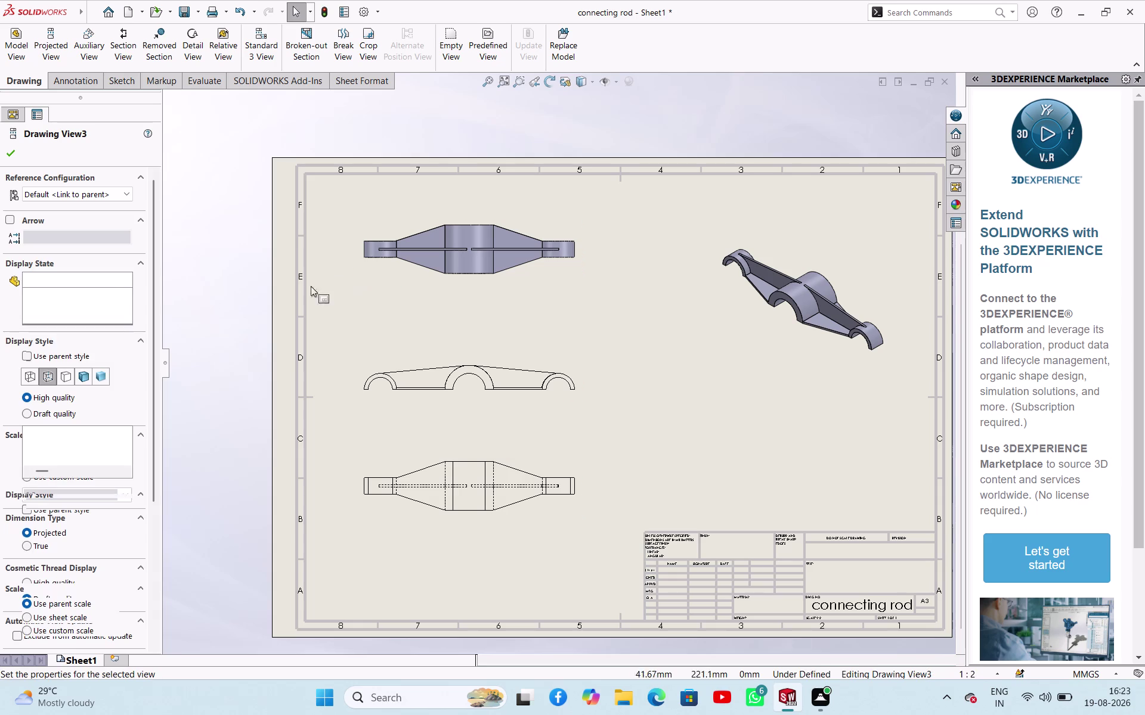
Switch the top view to line work with dashed hidden edges and close Drawing View3.
click(51, 528)
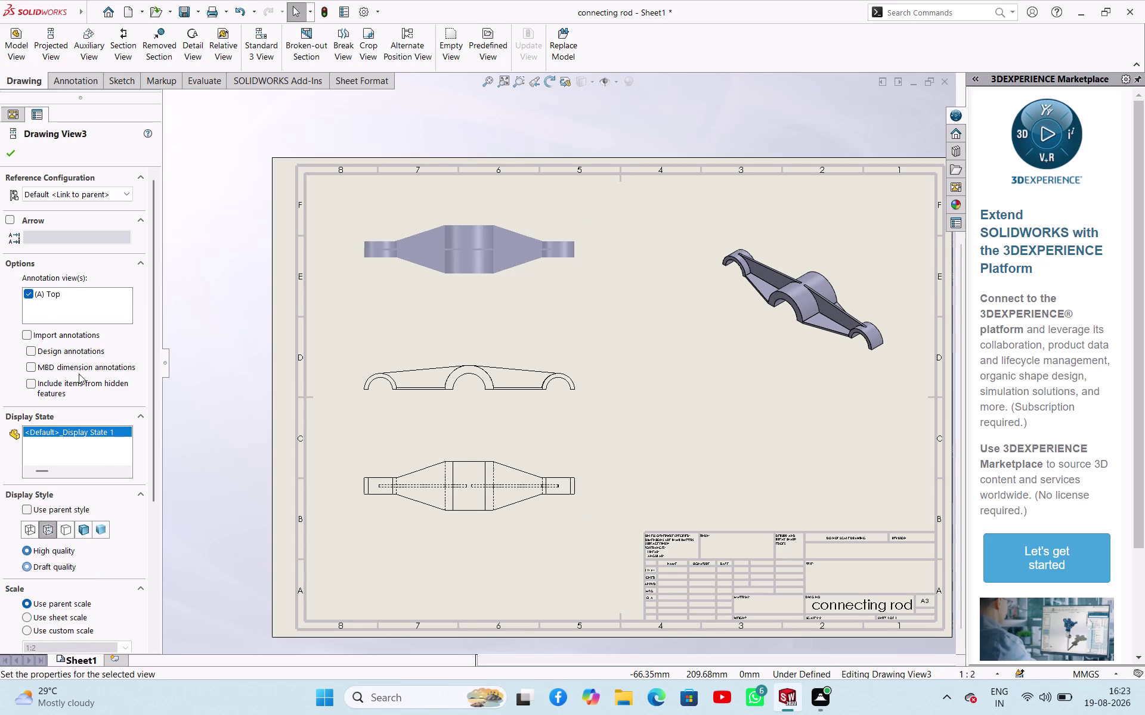
click(15, 158)
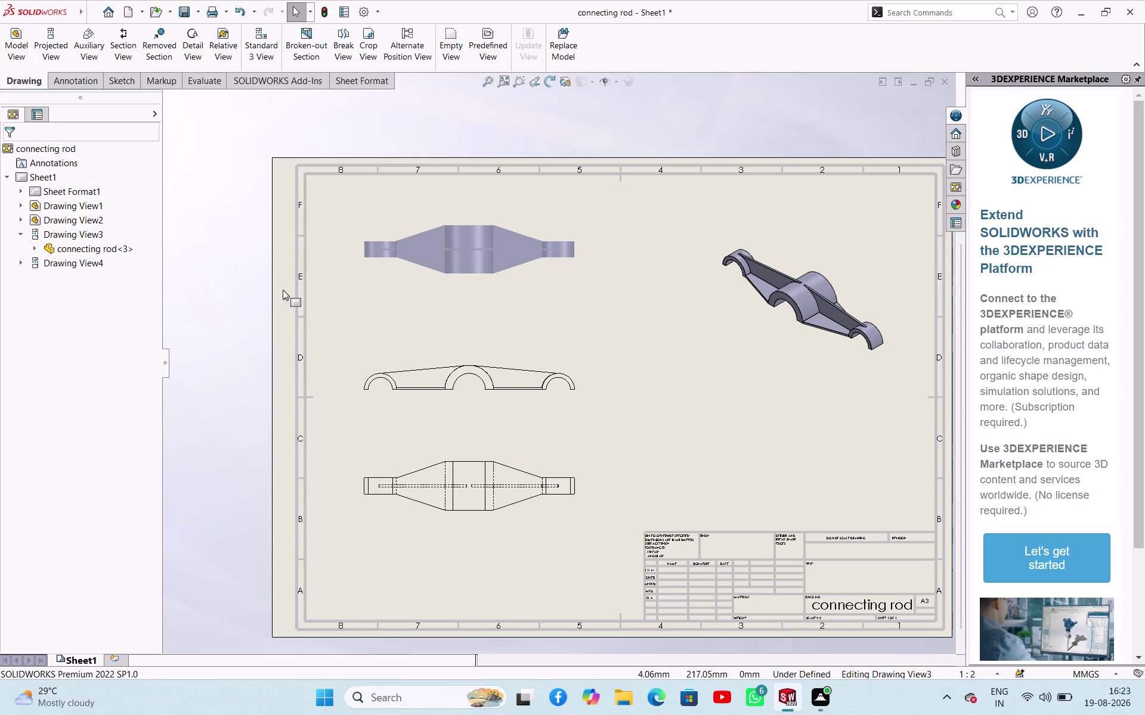
click(186, 270)
click(363, 251)
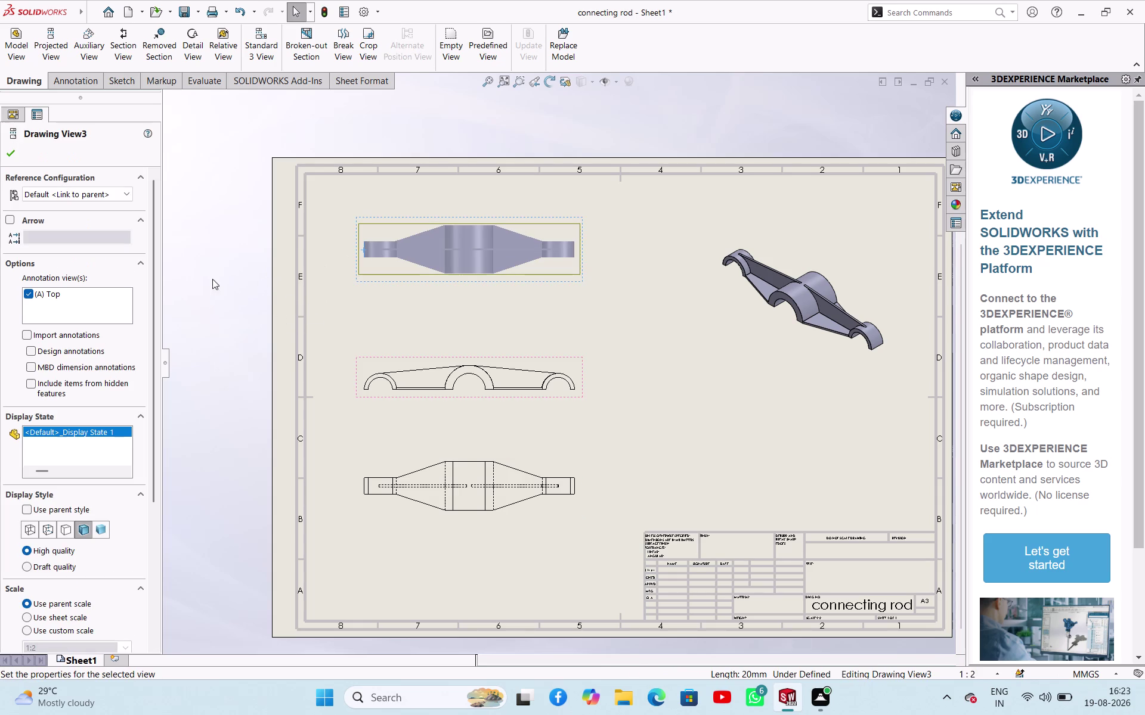
click(48, 528)
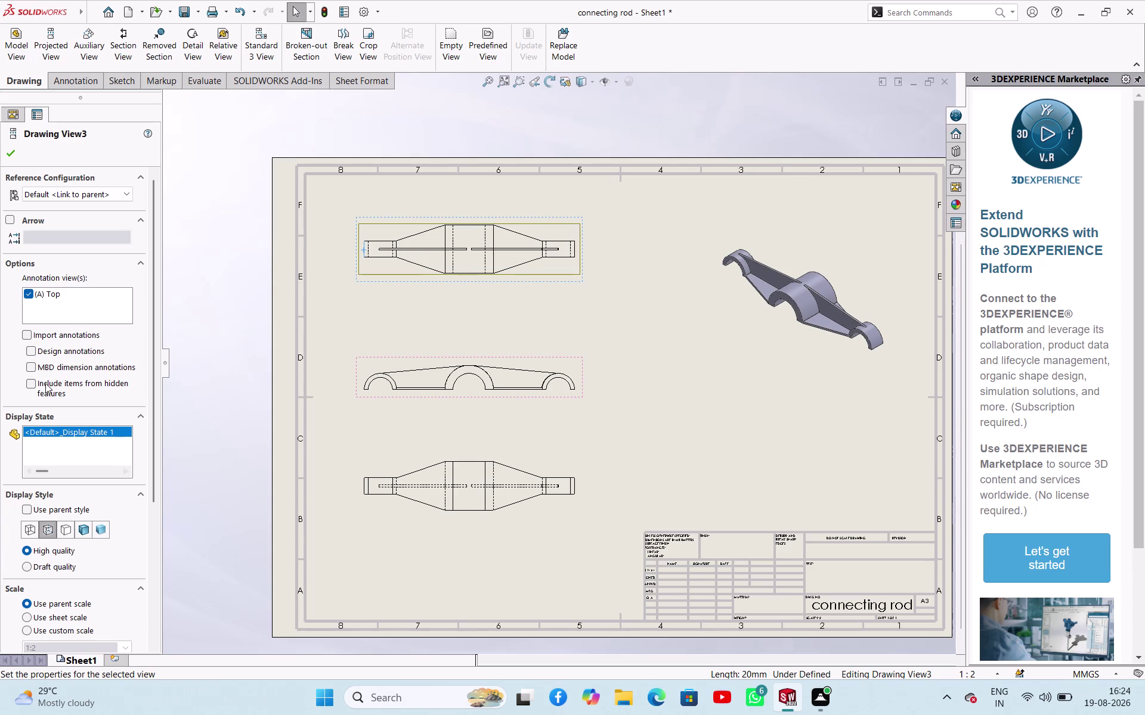
click(7, 161)
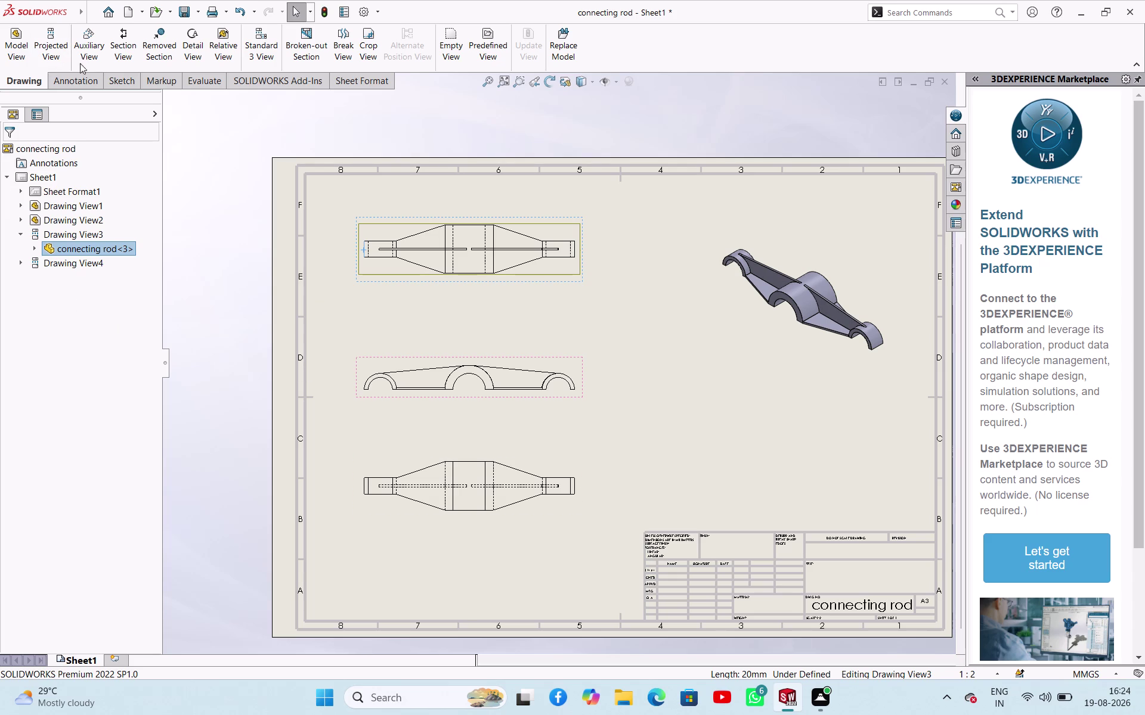
Add R15 and R20 radius dimensions to the front view's left arch.
click(78, 78)
click(39, 42)
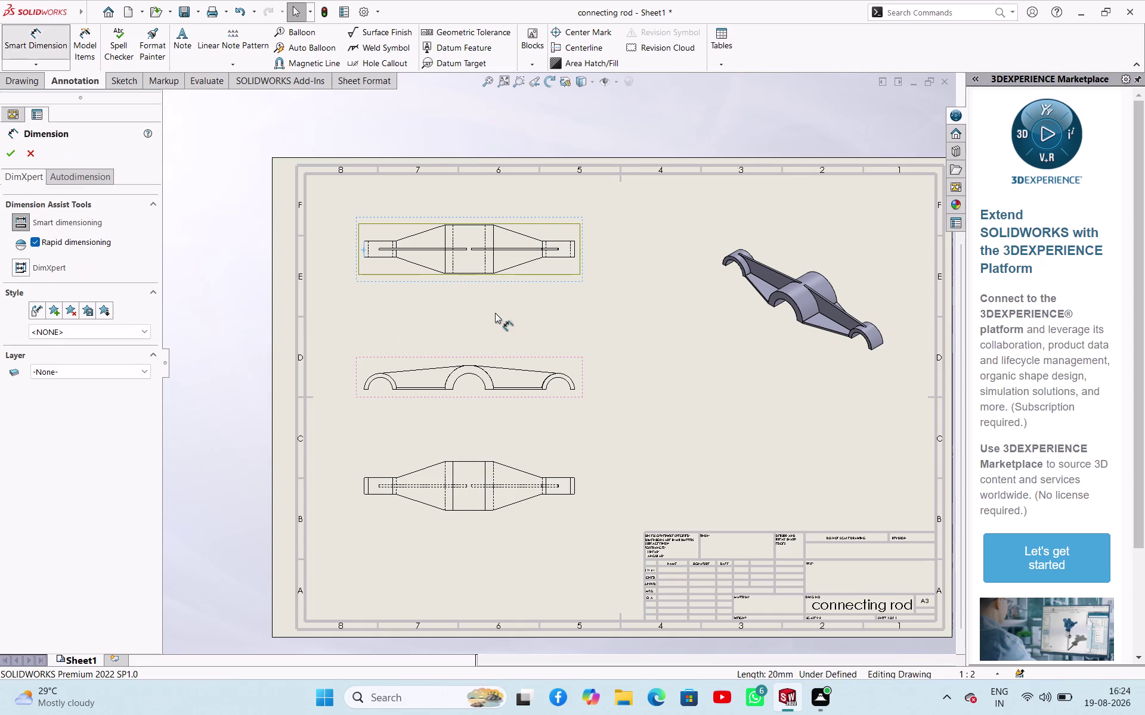
click(385, 379)
click(361, 354)
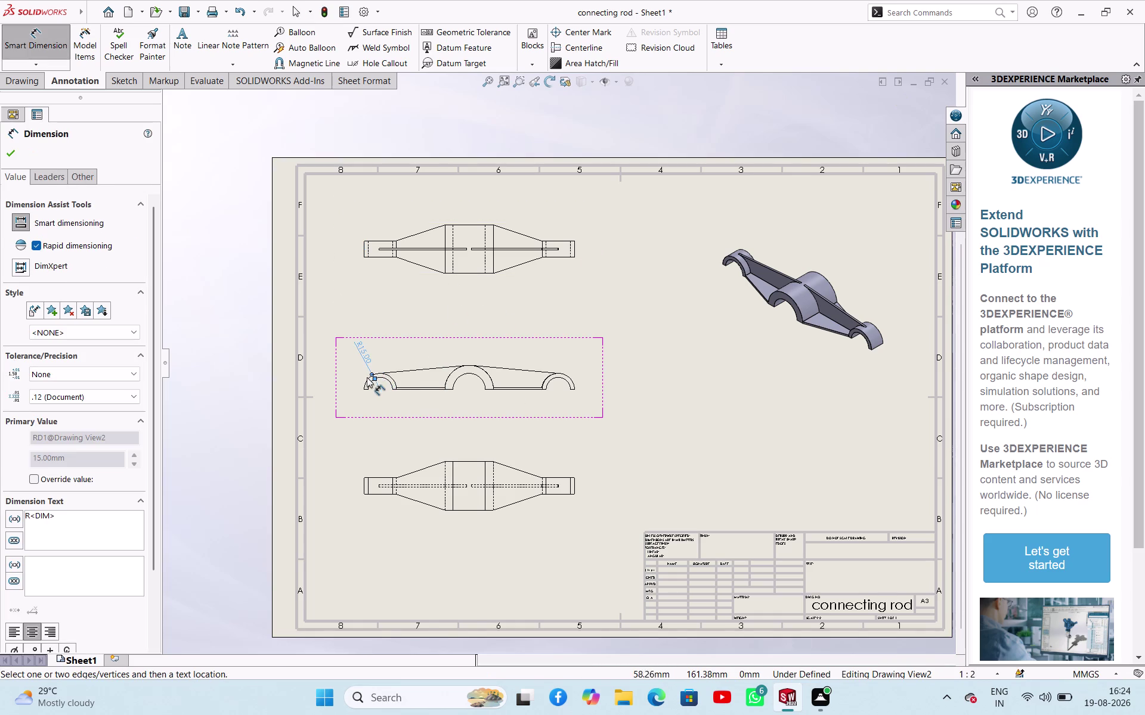
click(366, 379)
click(350, 364)
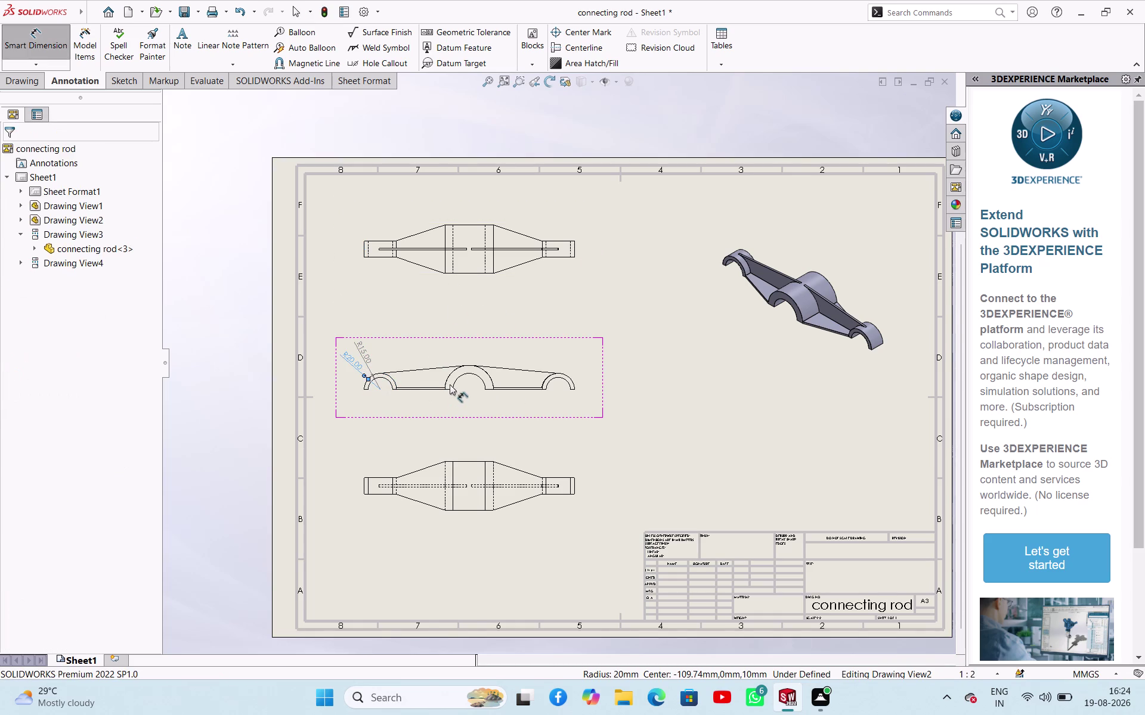
Dimension the centre arch with R30 outer and R20 inner radii, discarding a stray linear dimension.
click(454, 368)
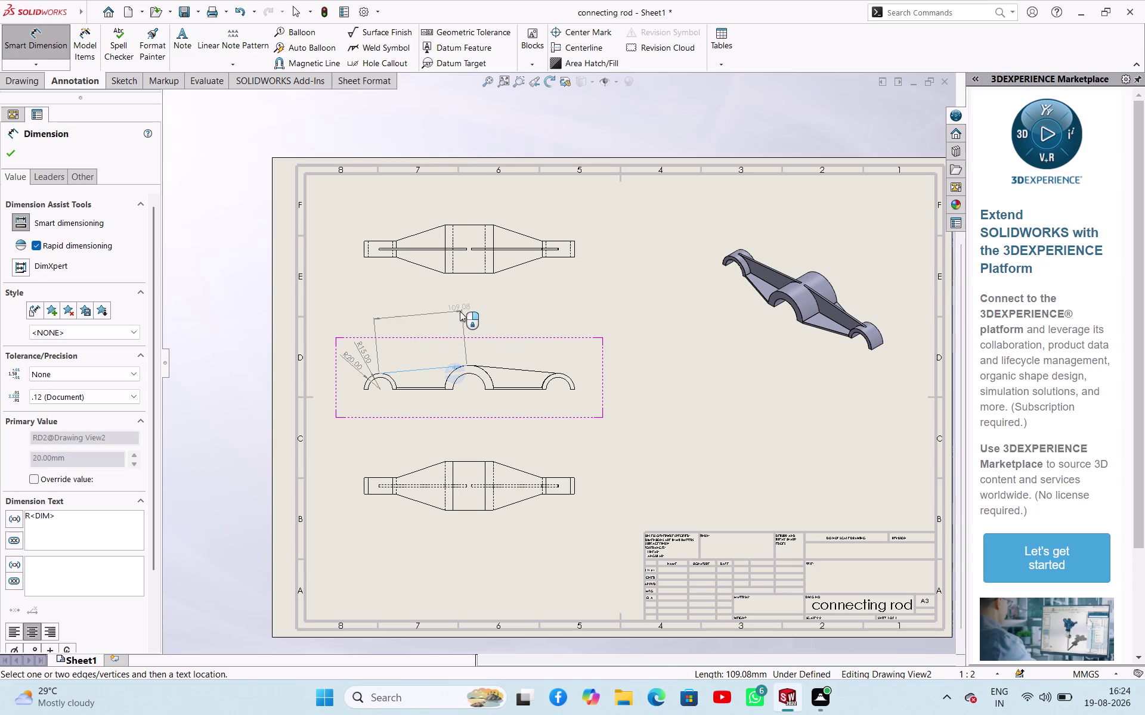
key(Escape)
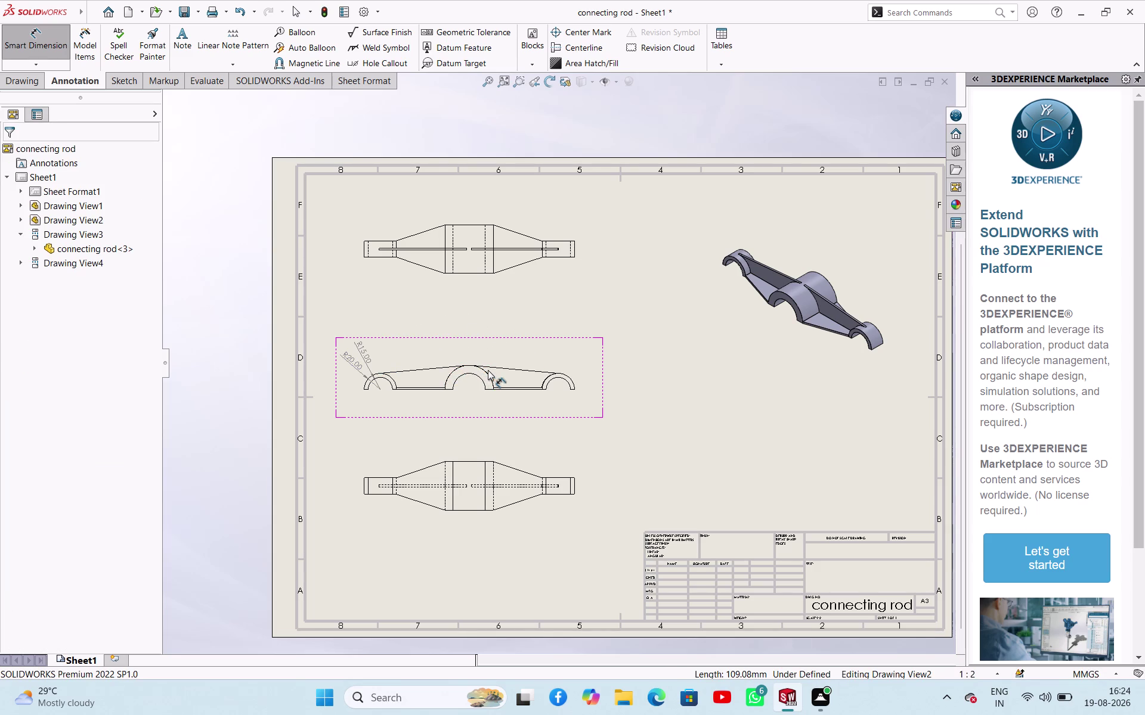
click(488, 372)
click(502, 339)
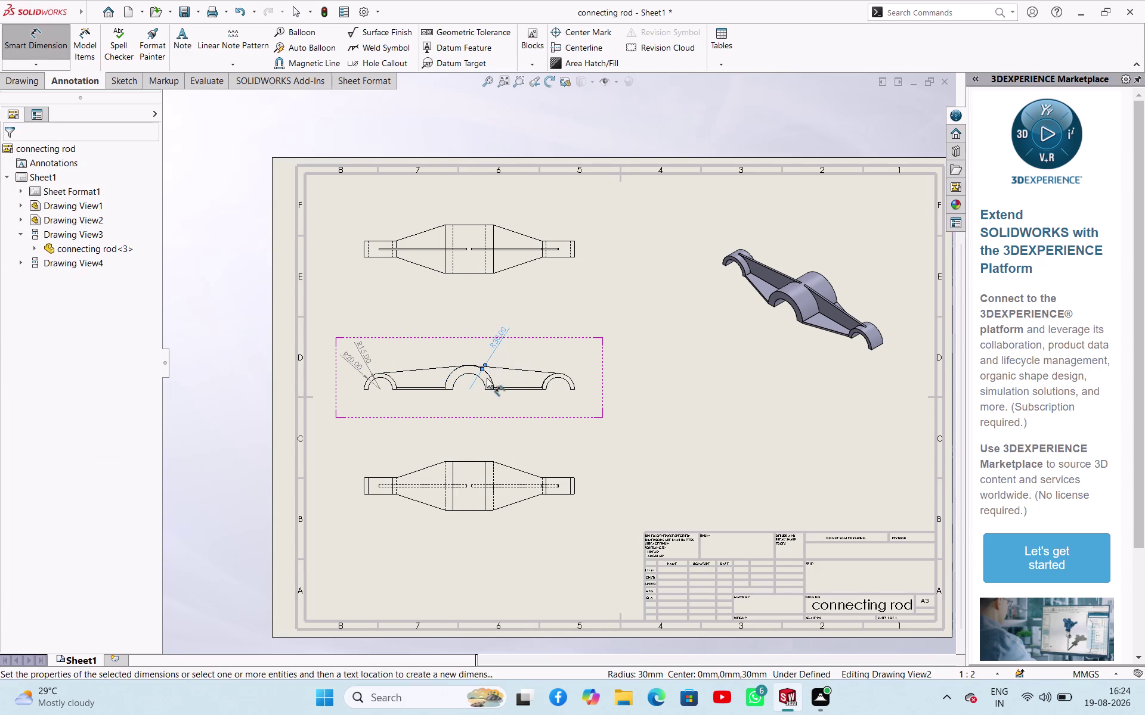
click(482, 381)
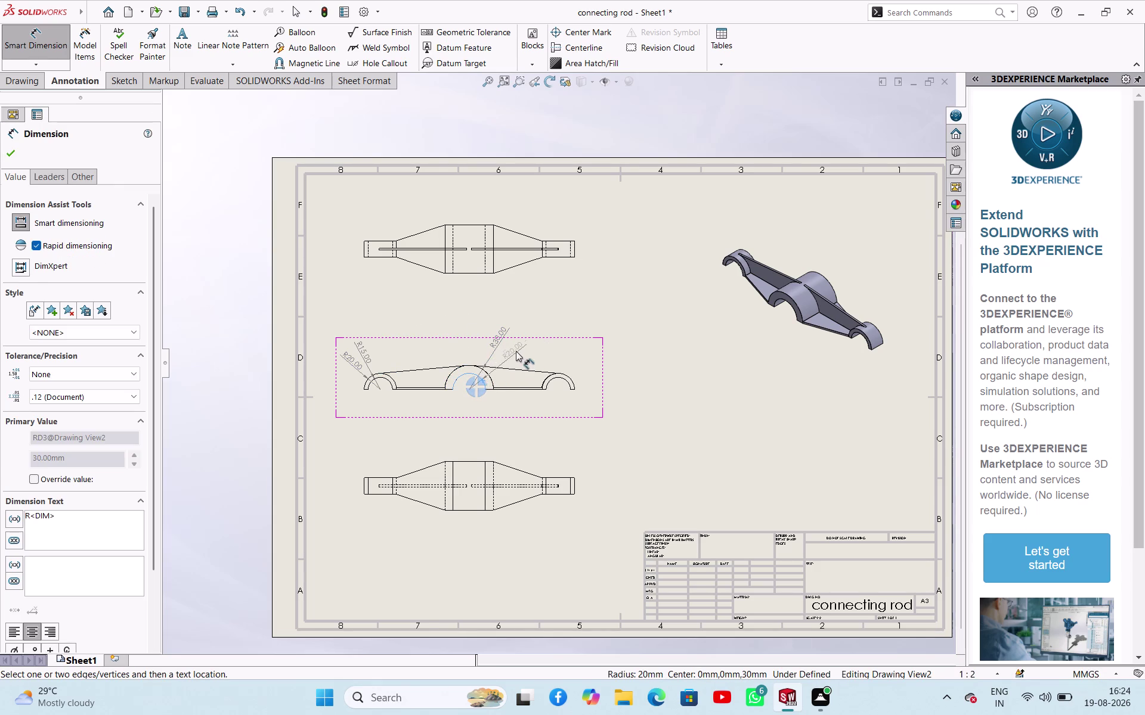
click(516, 347)
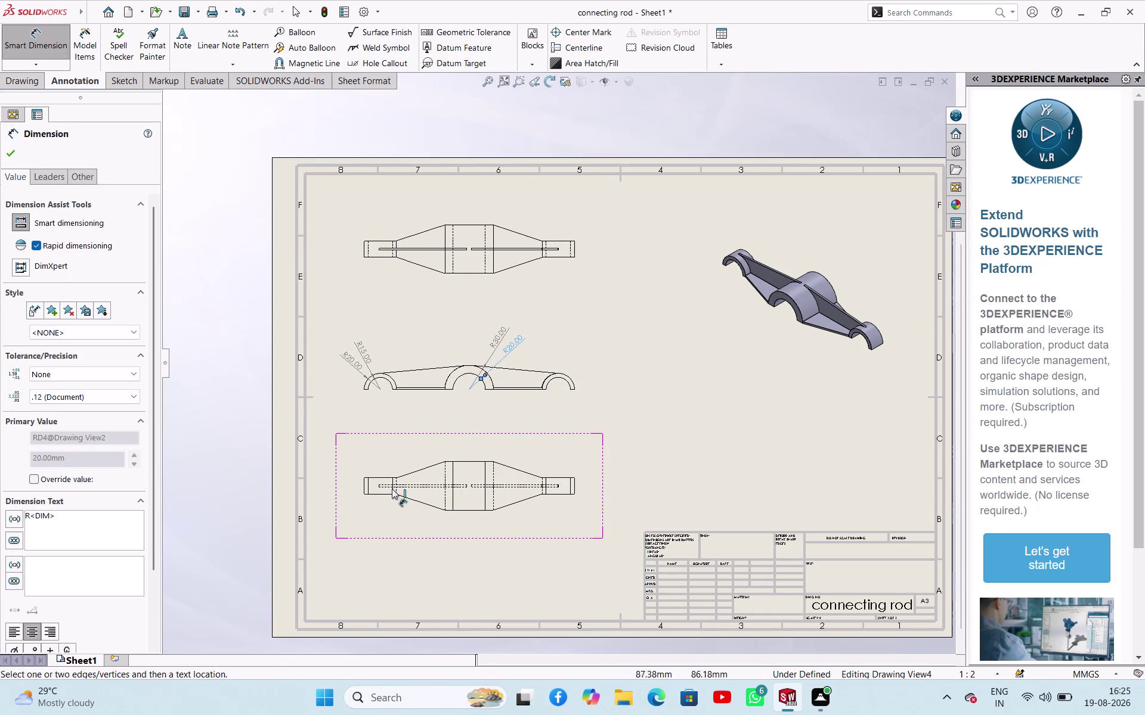
Start an overall length dimension across the bottom view, then cancel it.
drag(364, 486, 370, 488)
click(576, 484)
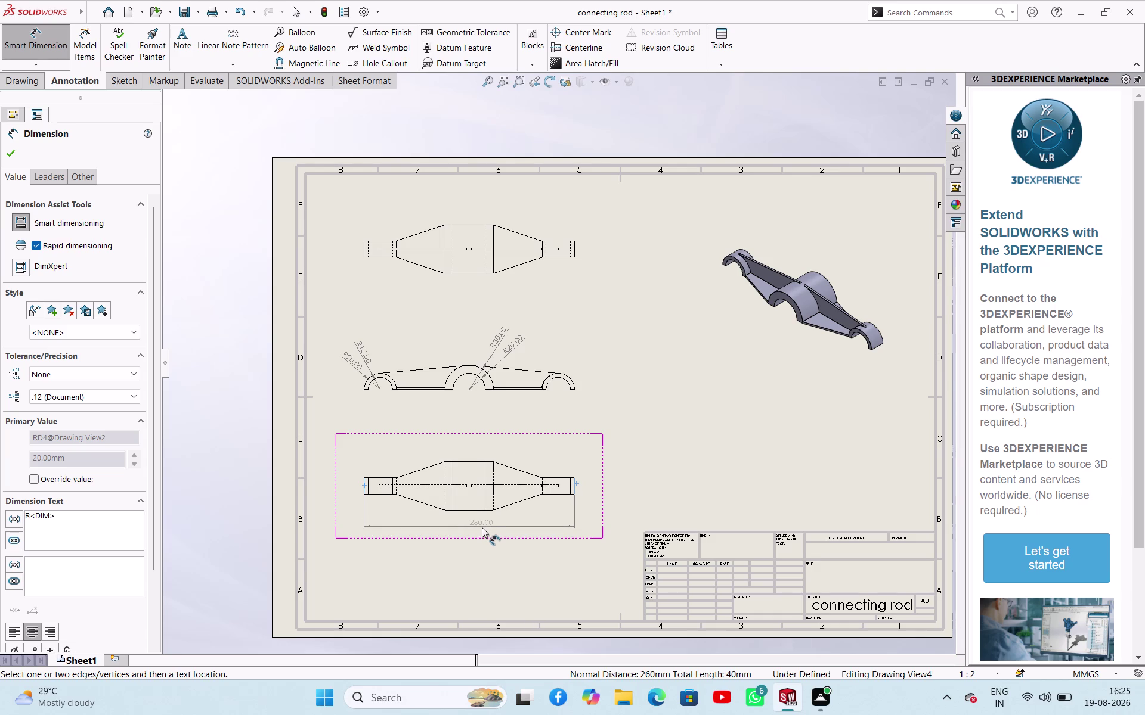
key(Escape)
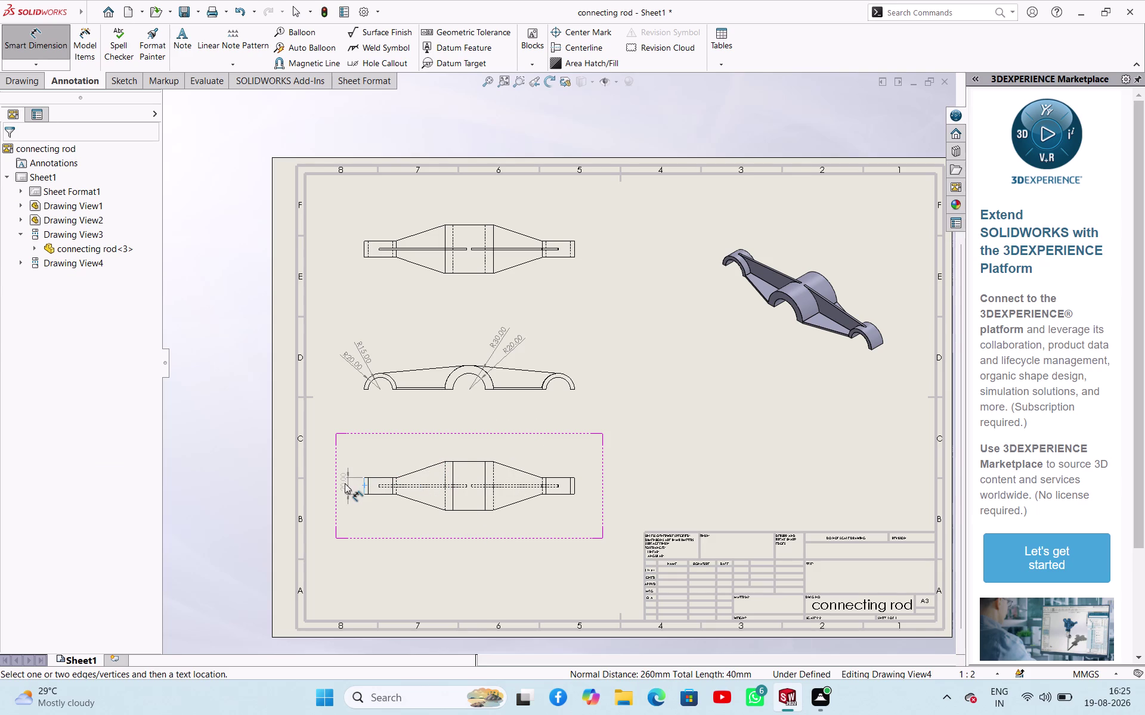
Place the bottom view's 20.00 end width and the front view's 2.50 strip thickness.
click(348, 490)
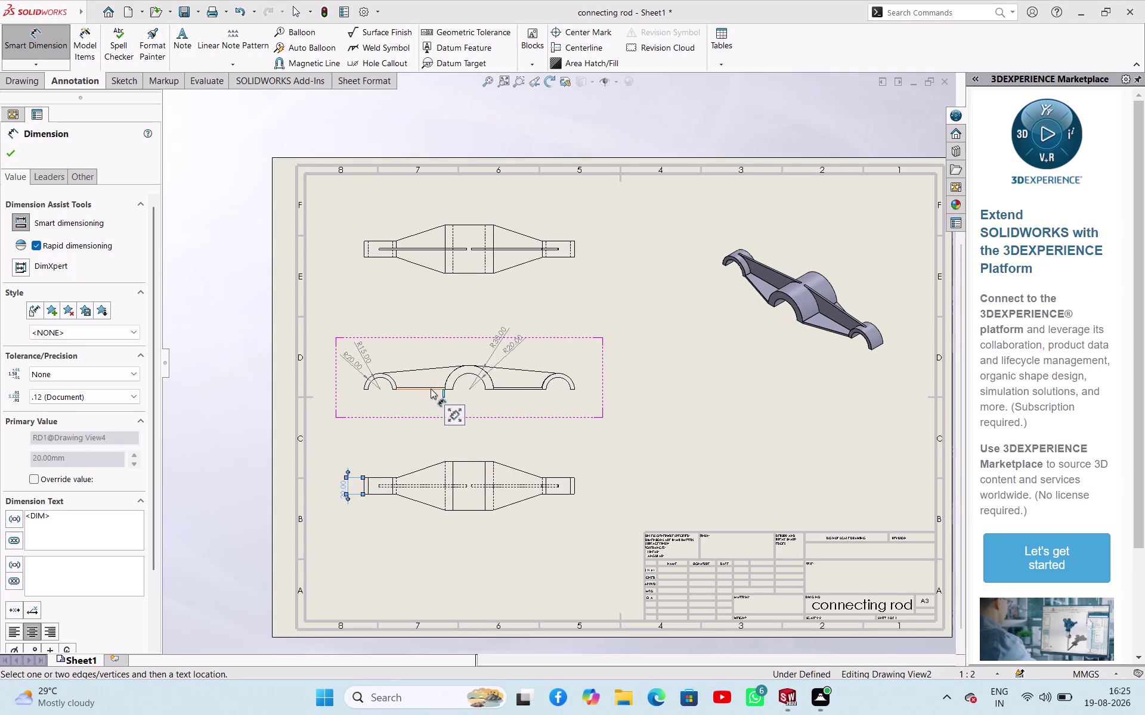
scroll(down, 3)
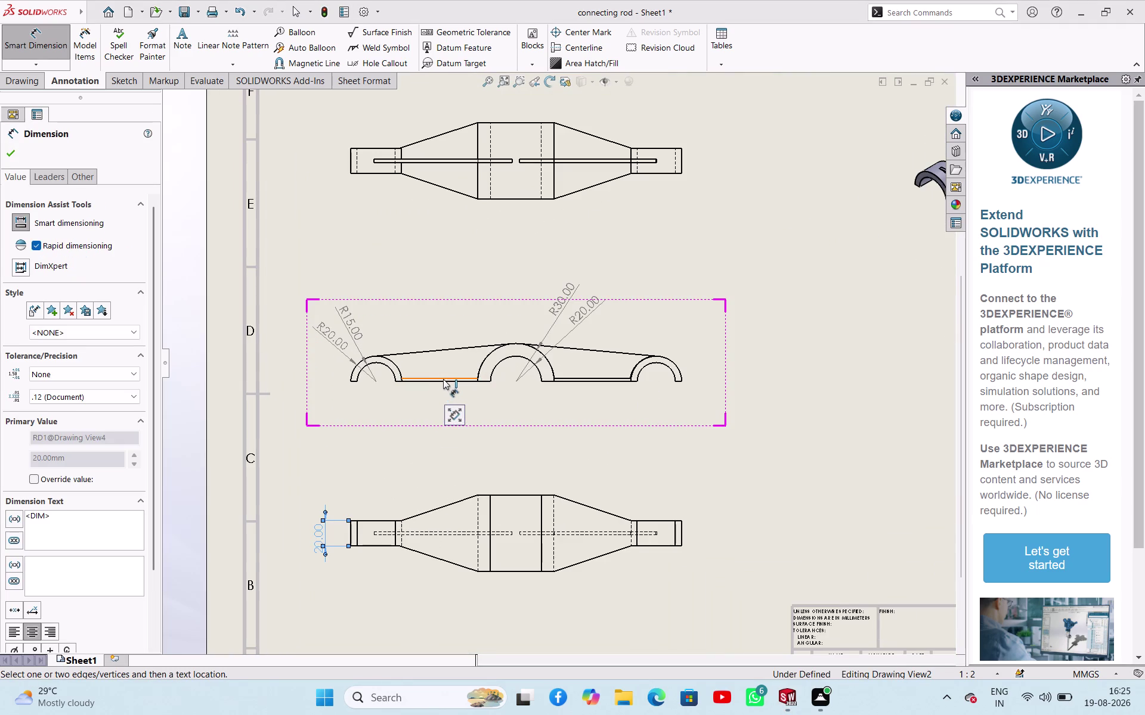
click(443, 379)
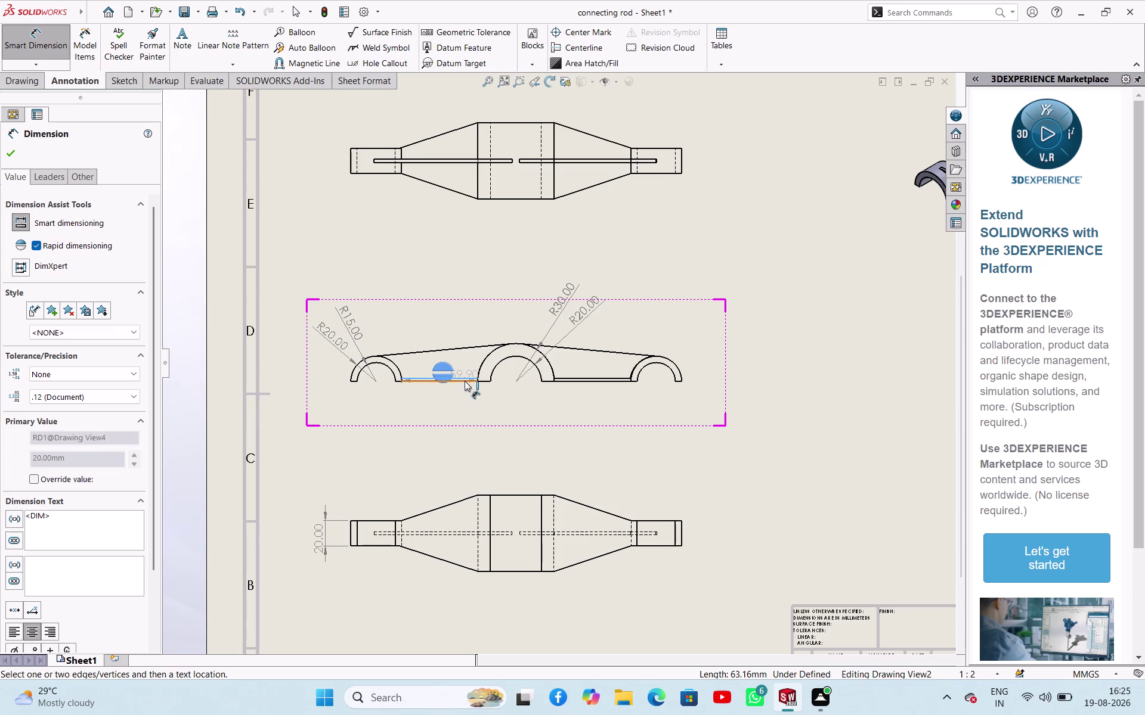
click(464, 381)
click(438, 401)
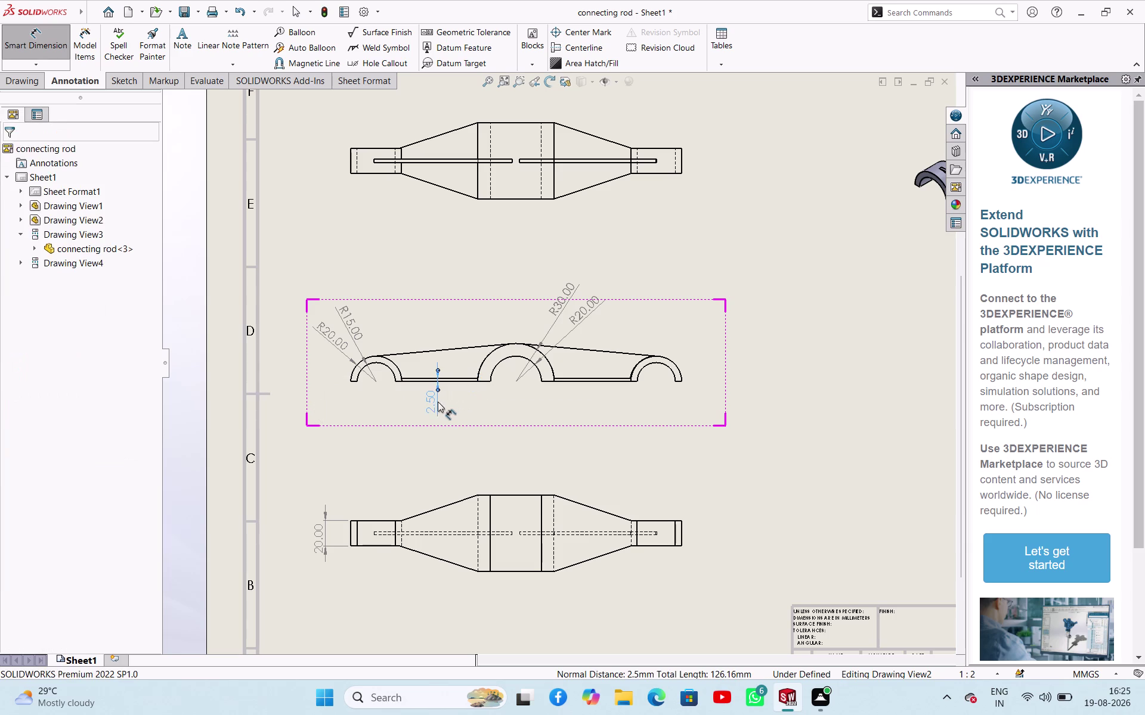
Select the existing R15 dimension and try a right-arch radius, then cancel it.
scroll(up, 3)
scroll(down, 3)
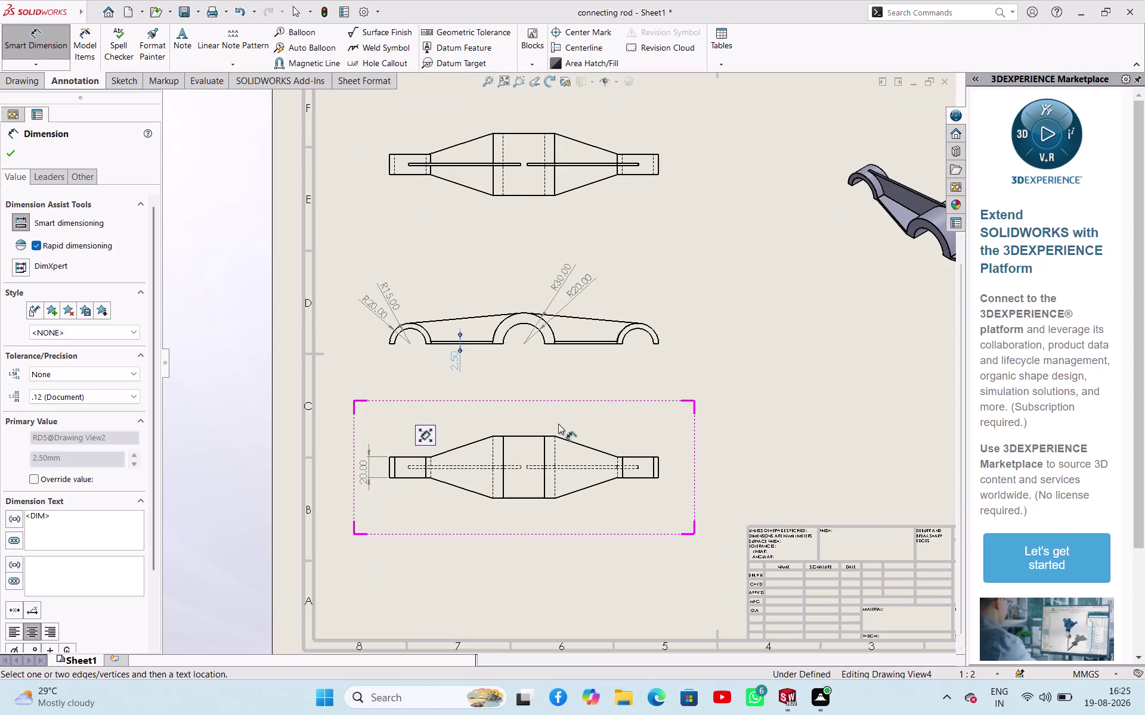
scroll(down, 3)
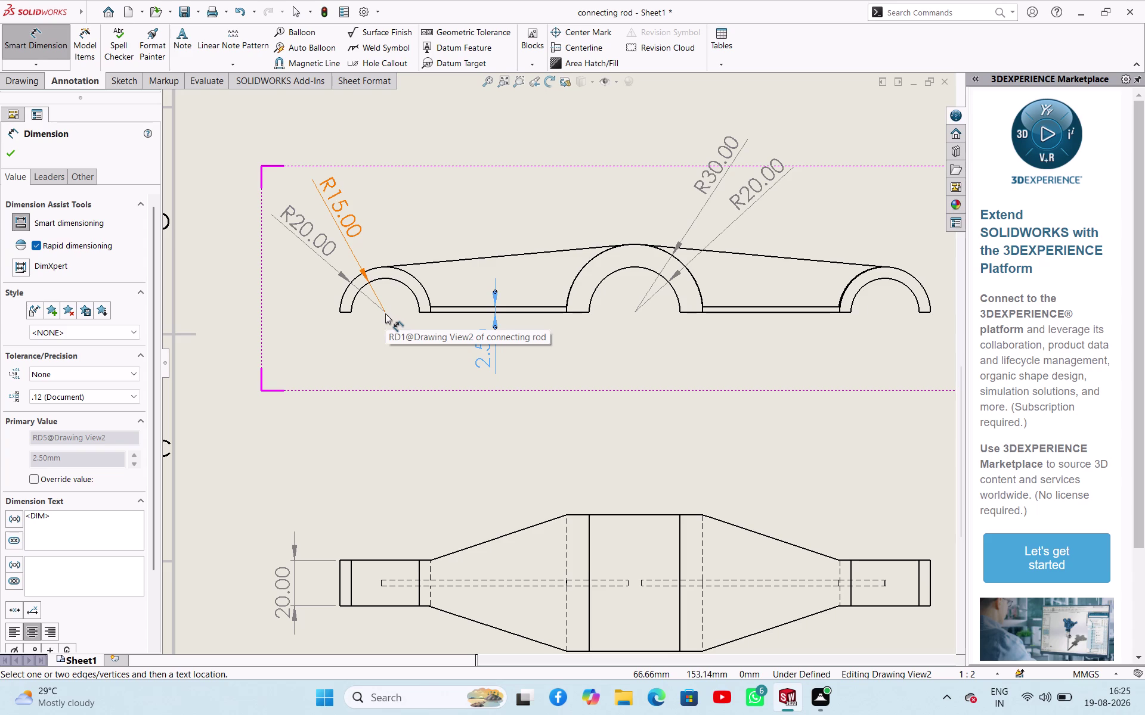
click(385, 312)
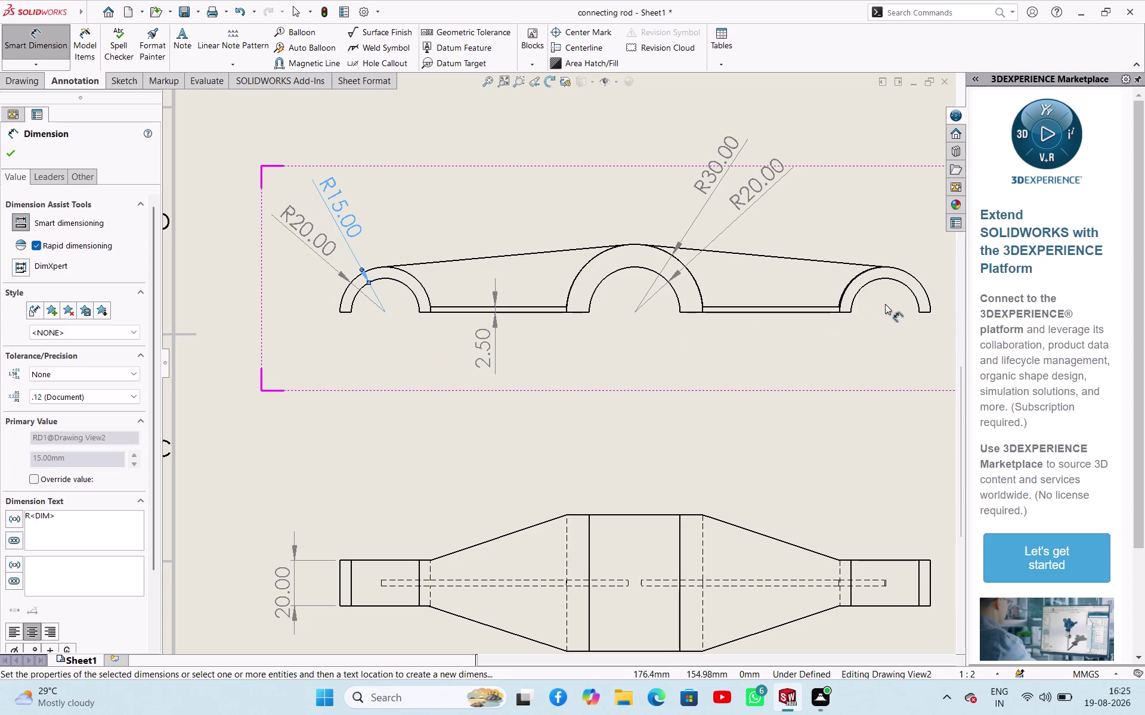
click(890, 278)
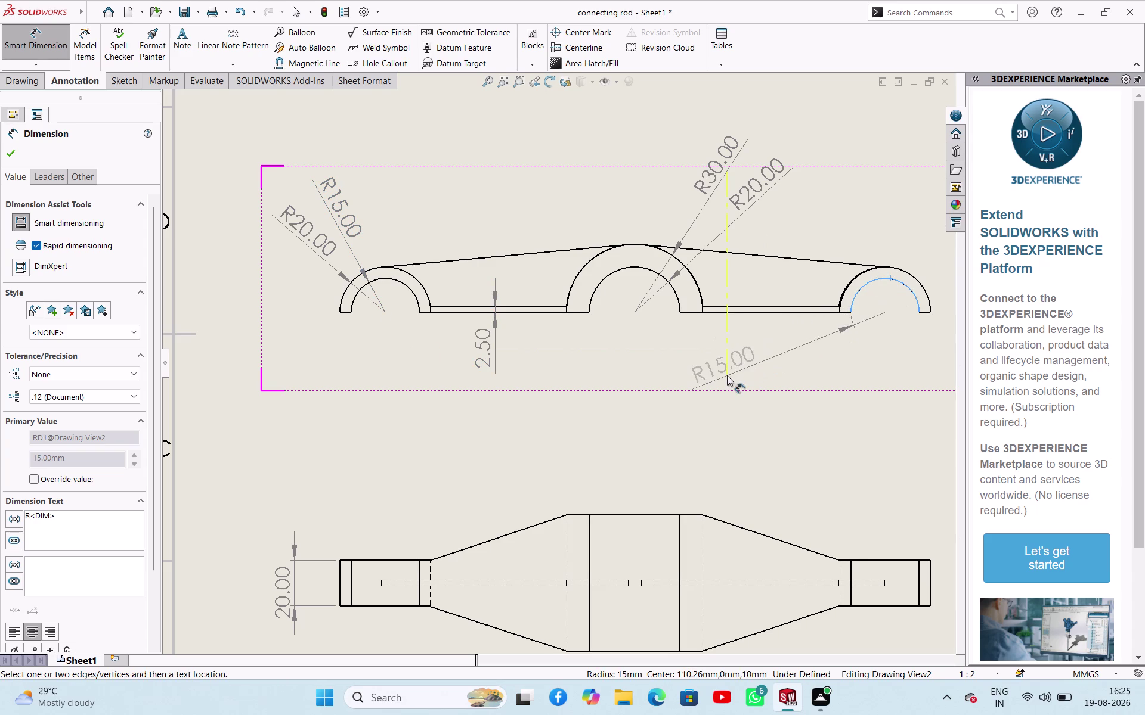
key(Escape)
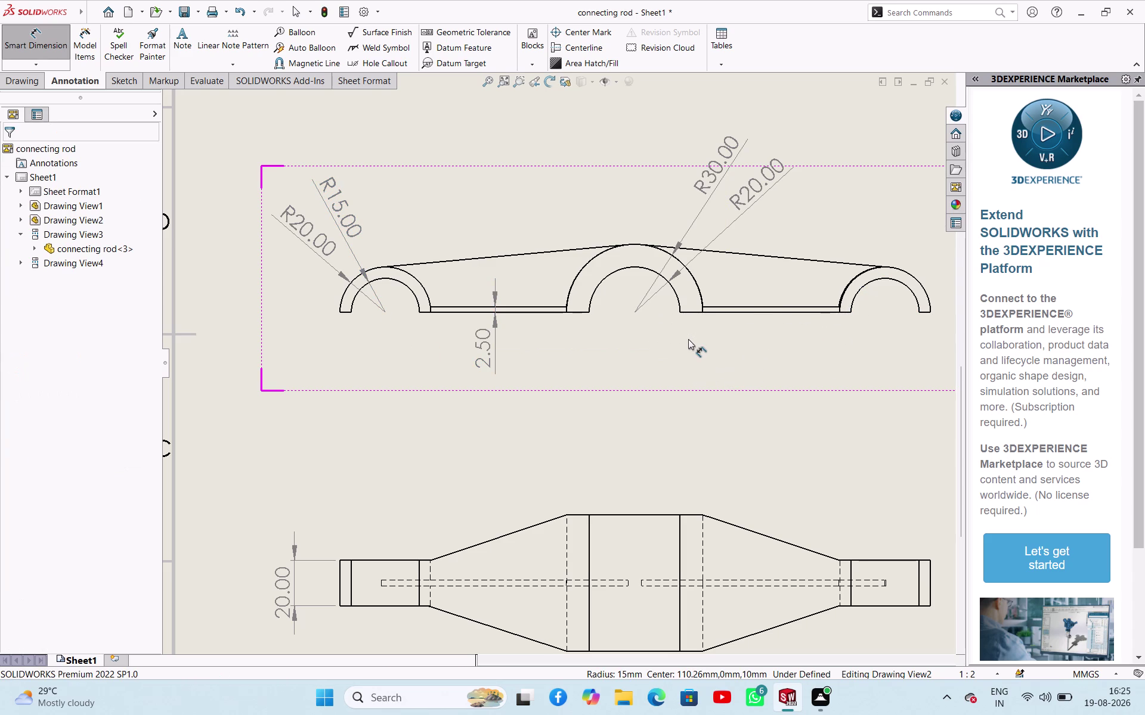
scroll(up, 3)
scroll(up, 3)
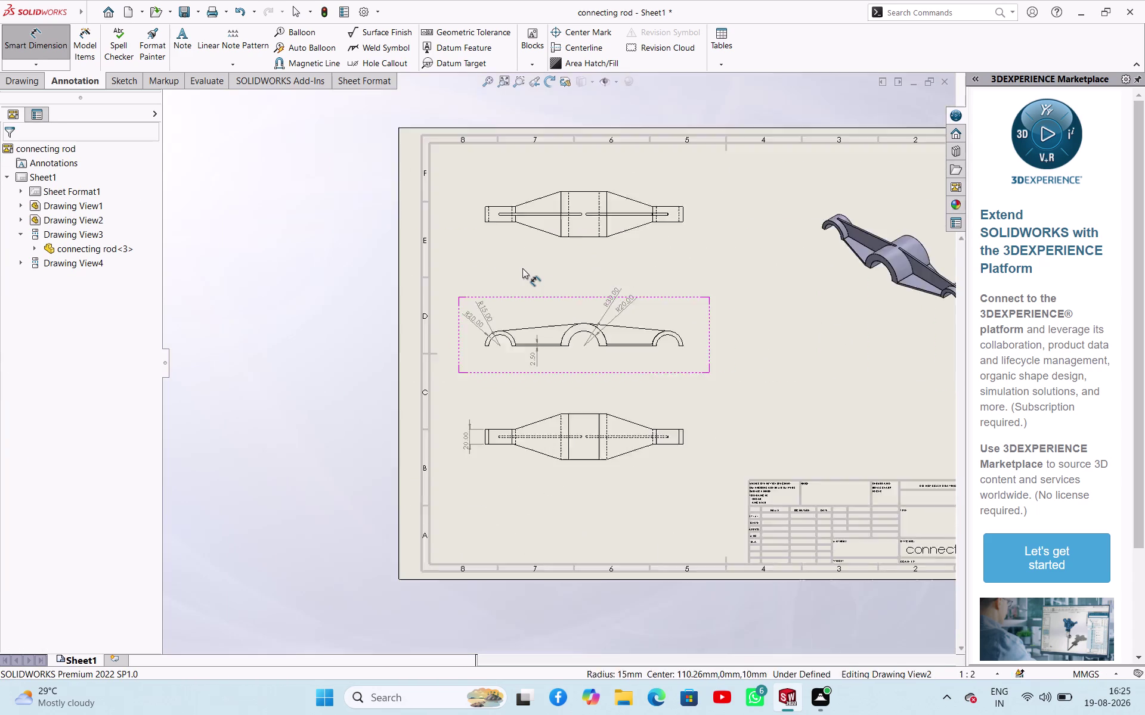